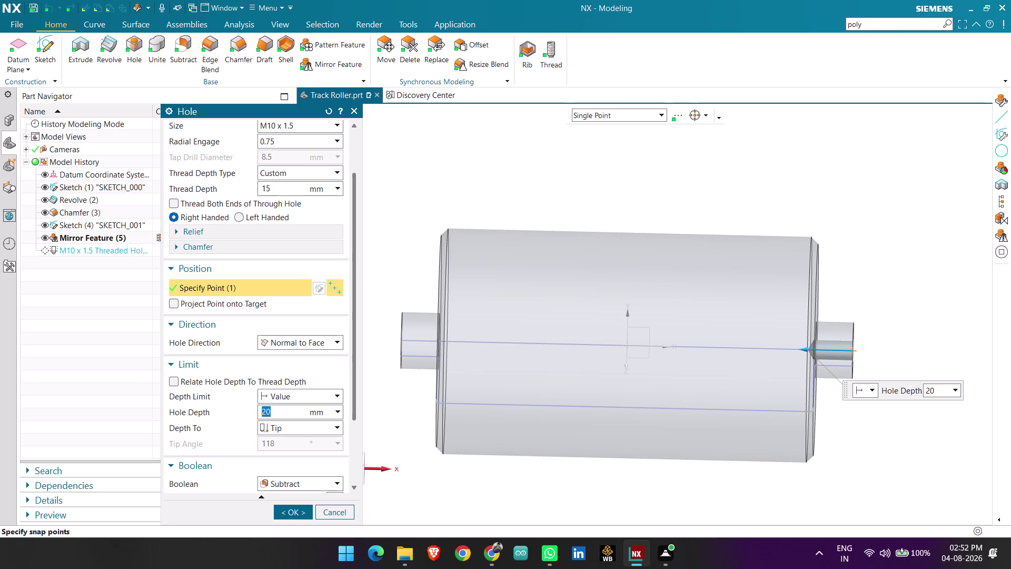
Make the M10 hole 59 mm deep with a 1.5×diameter thread depth, and create it.
key(BackSpace)
text(59)
key(Return)
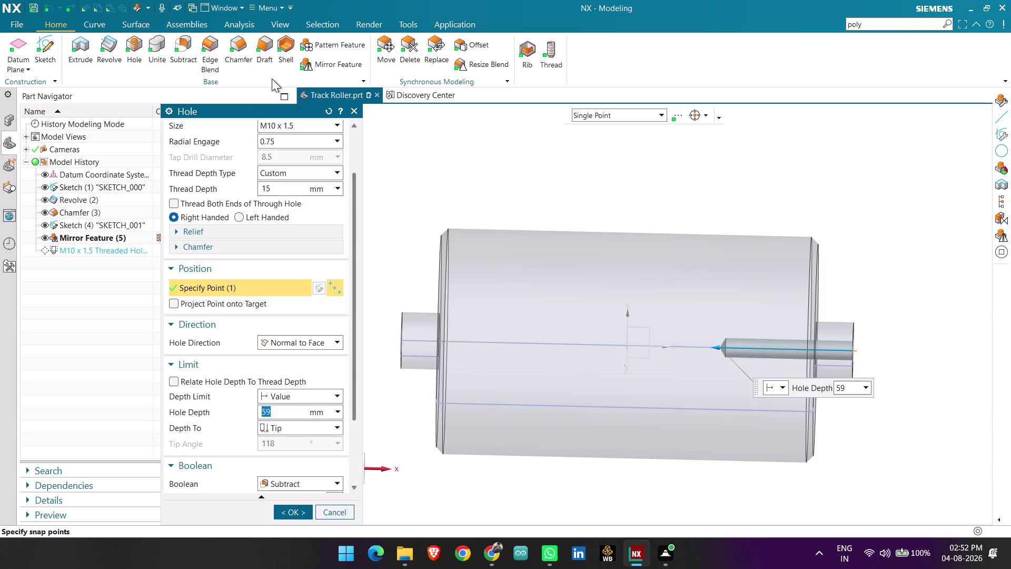
click(283, 188)
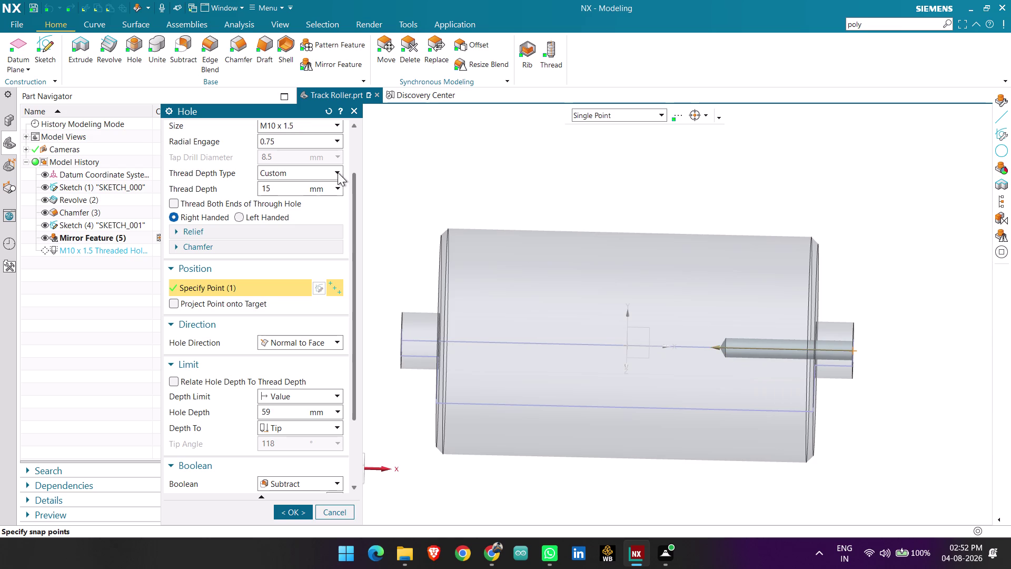
click(337, 172)
click(296, 196)
scroll(up, 3)
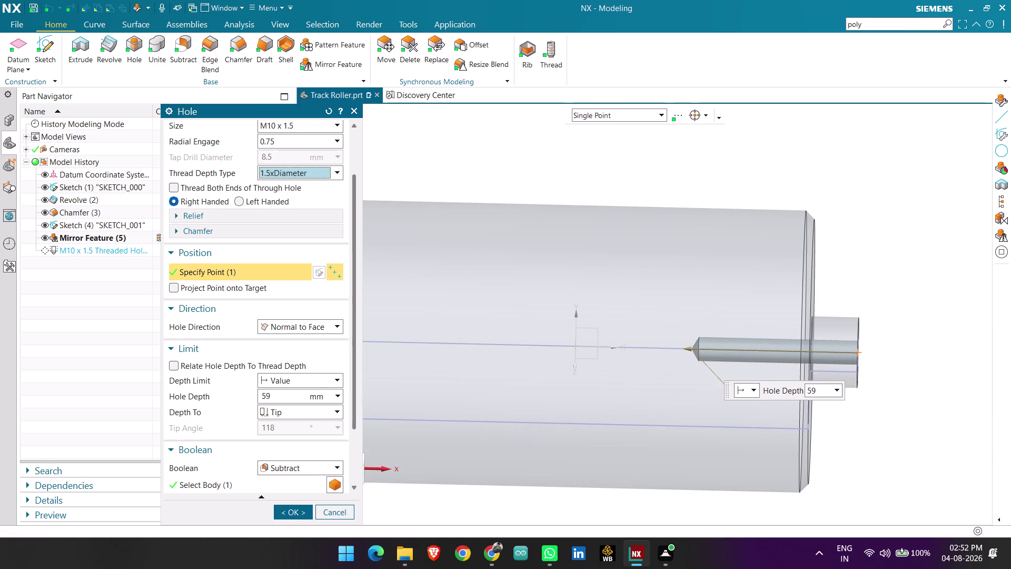
click(295, 513)
scroll(down, 3)
middle_drag(892, 376, 880, 388)
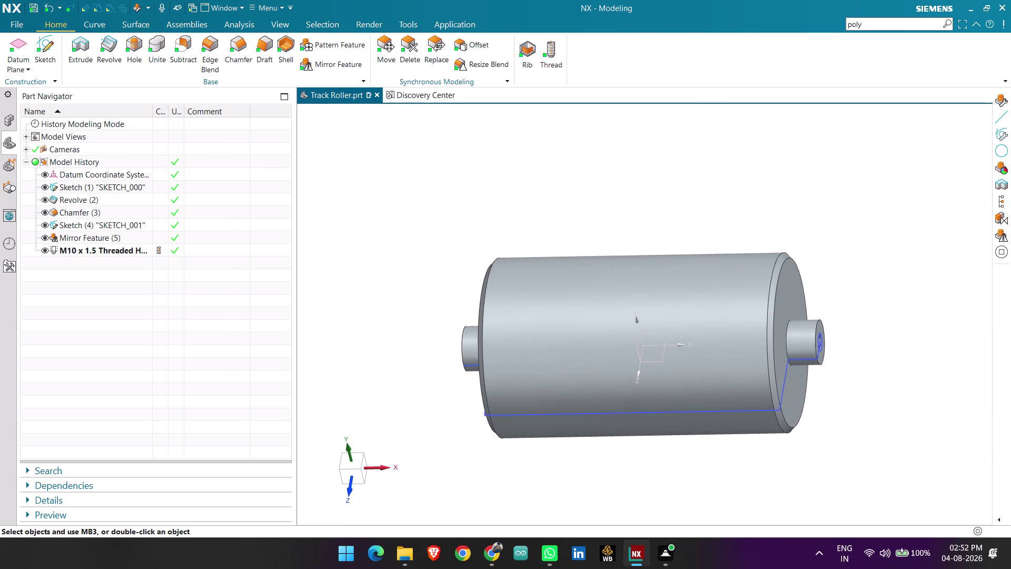
click(132, 60)
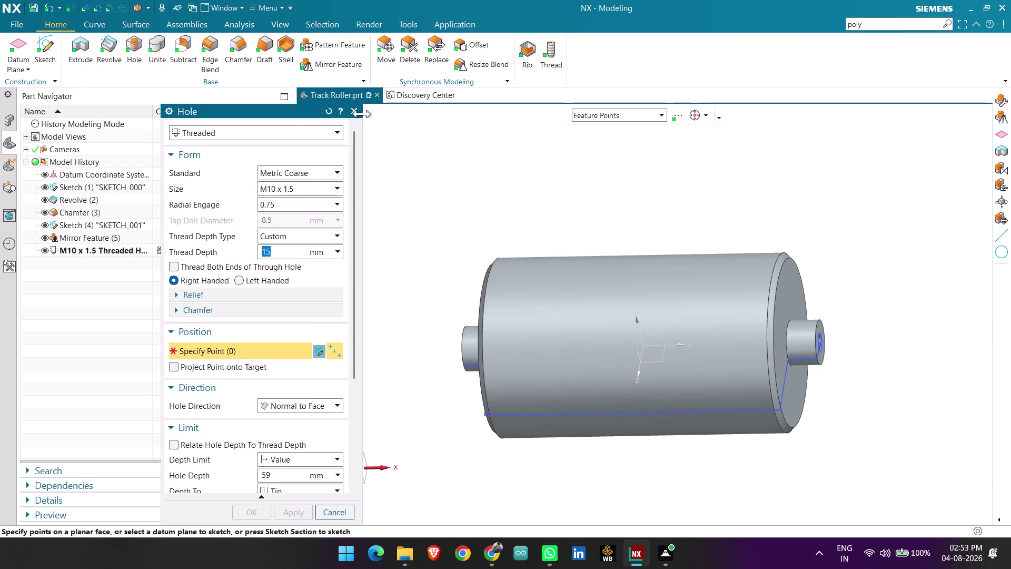
Cancel the new hole, move Mirror Feature below the threaded hole, and edit it with rollback.
click(358, 114)
drag(68, 236, 78, 261)
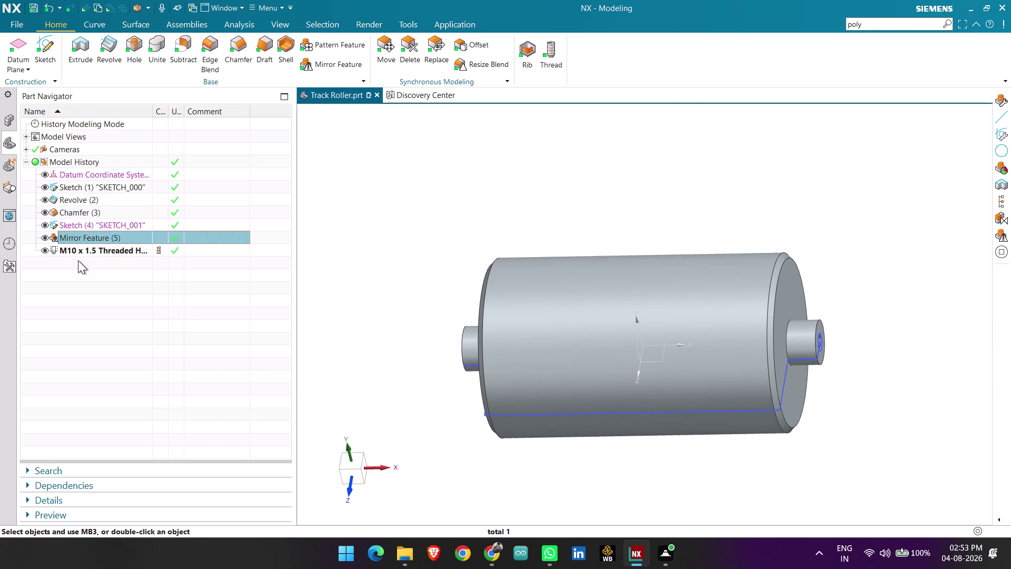
drag(73, 237, 63, 255)
scroll(up, 3)
click(86, 252)
right_click(86, 251)
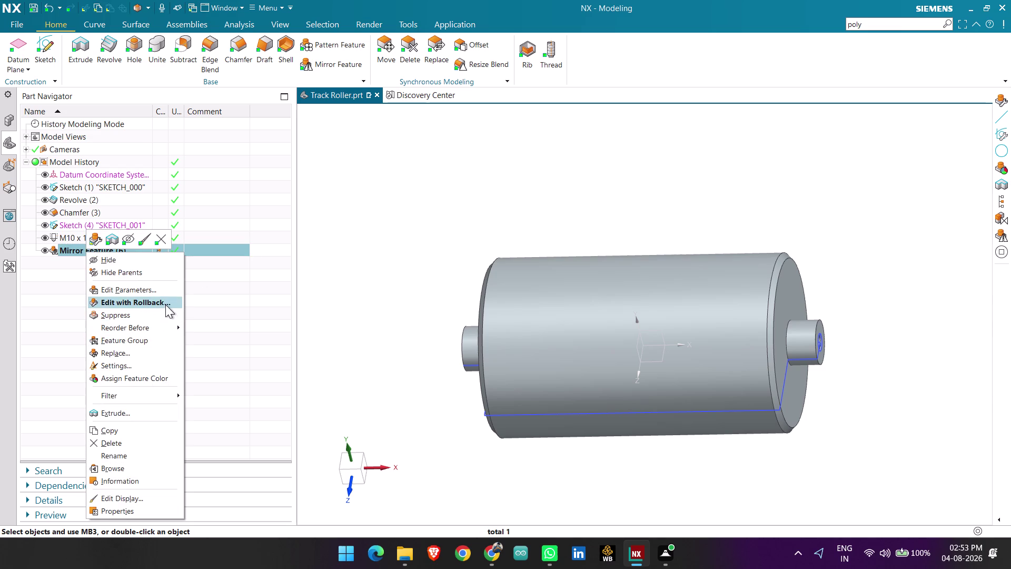
click(142, 302)
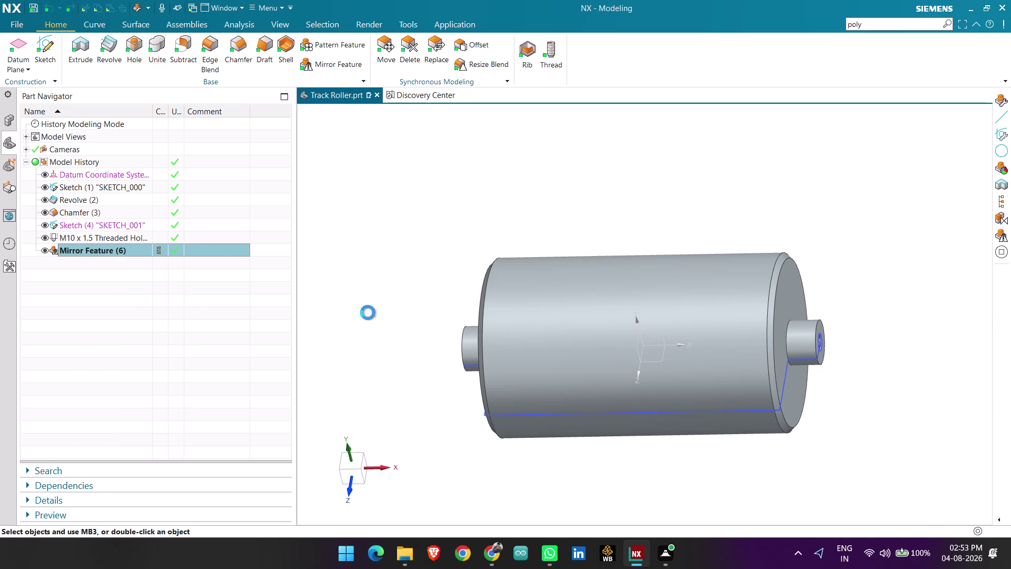
Add the M10 threaded hole to the Mirror Feature's selected features, keeping the existing plane.
middle_drag(837, 287, 832, 288)
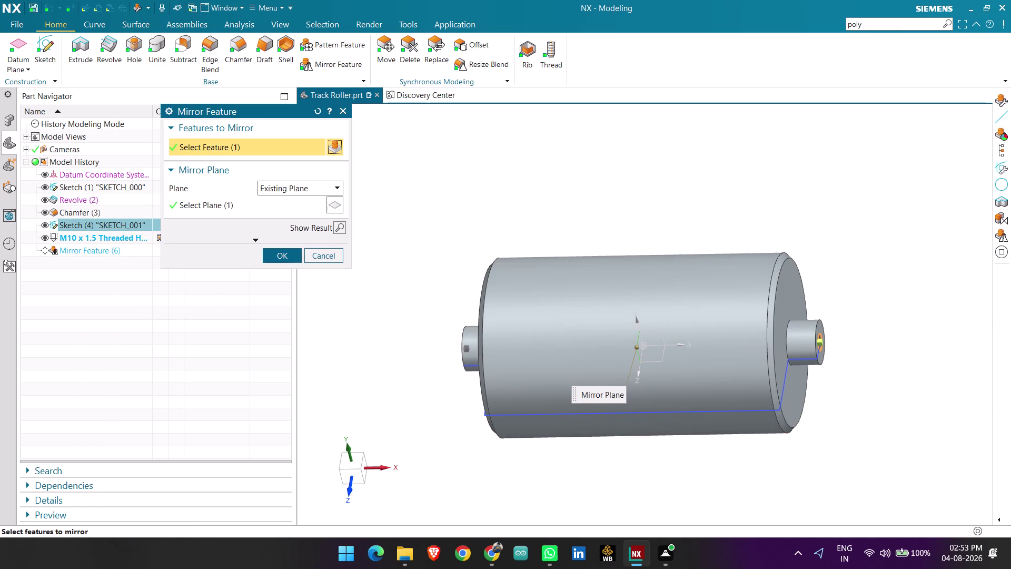
middle_drag(832, 288, 805, 302)
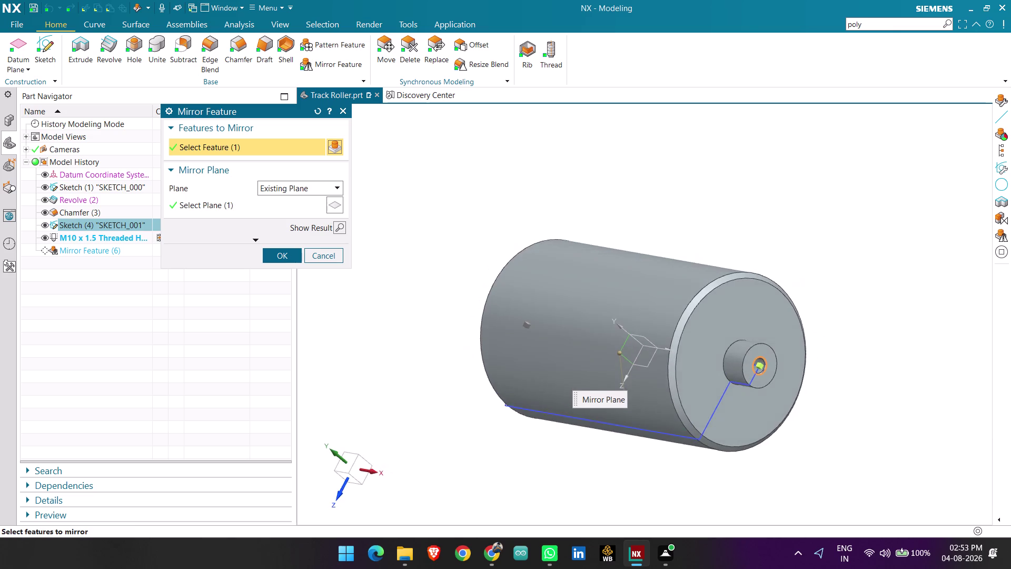
scroll(up, 3)
click(706, 341)
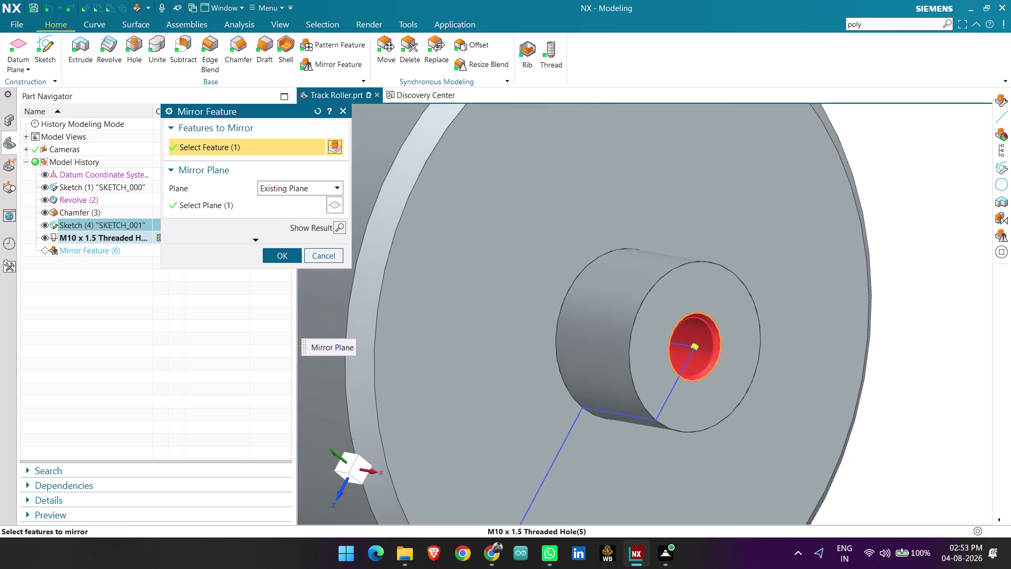
scroll(down, 3)
scroll(down, 3)
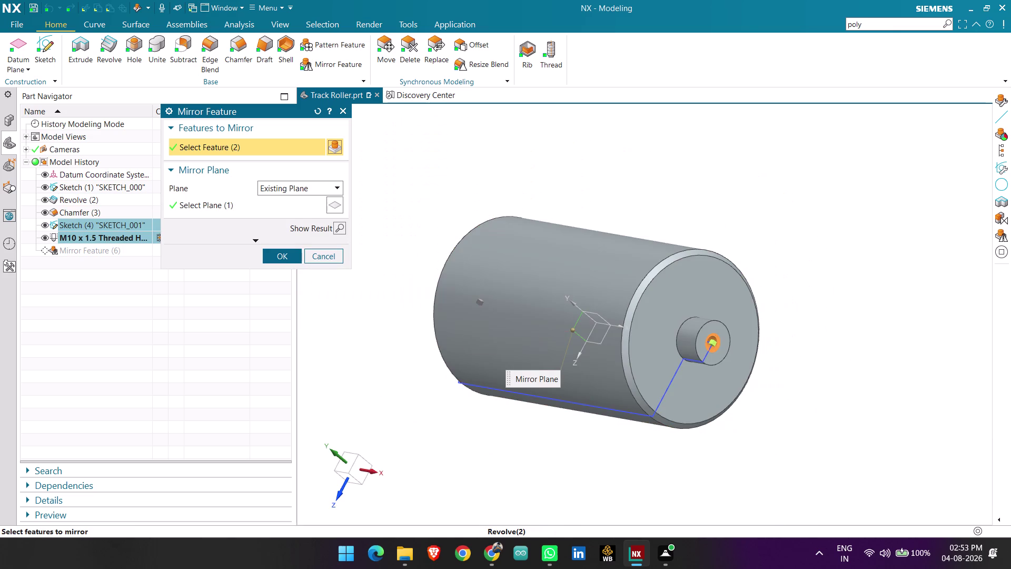
middle_drag(525, 414, 566, 408)
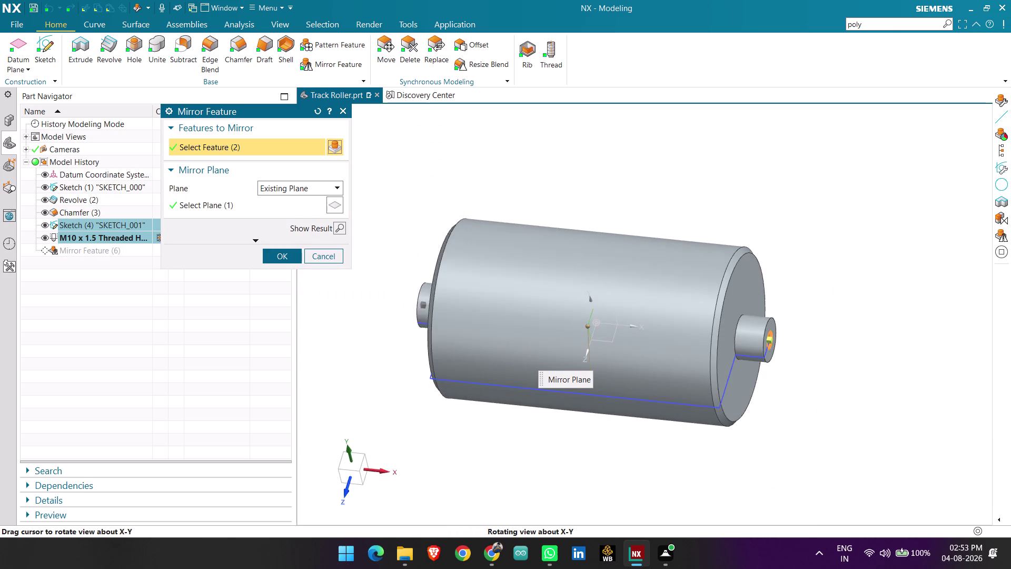
middle_drag(566, 408, 581, 406)
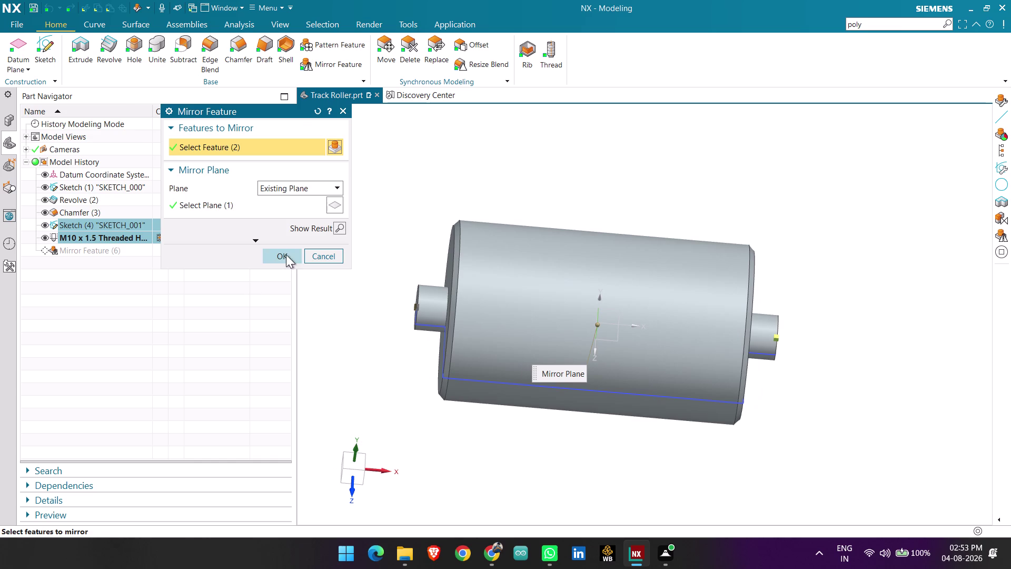
click(285, 255)
middle_drag(426, 367, 425, 365)
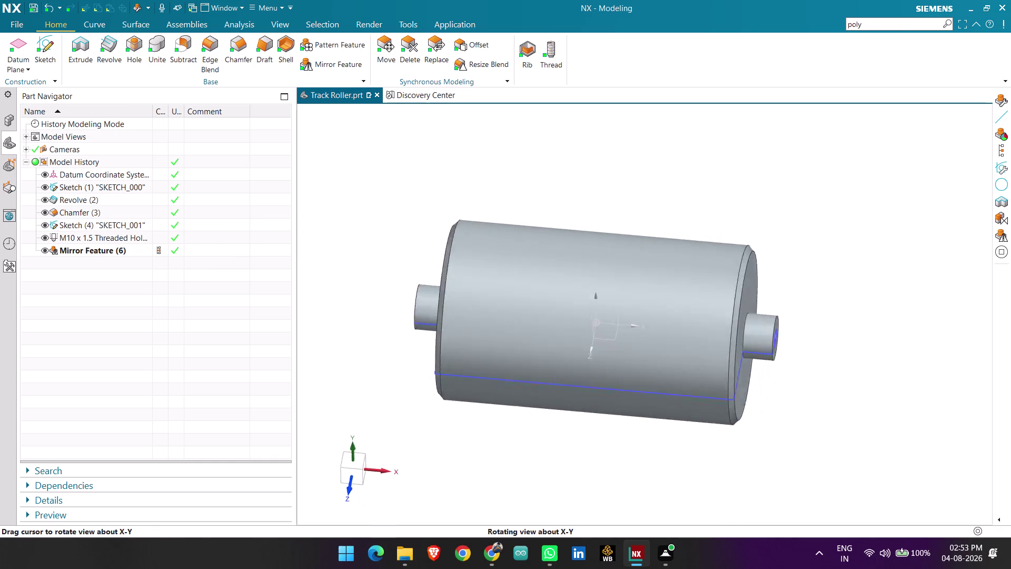
middle_drag(426, 365, 451, 361)
scroll(up, 3)
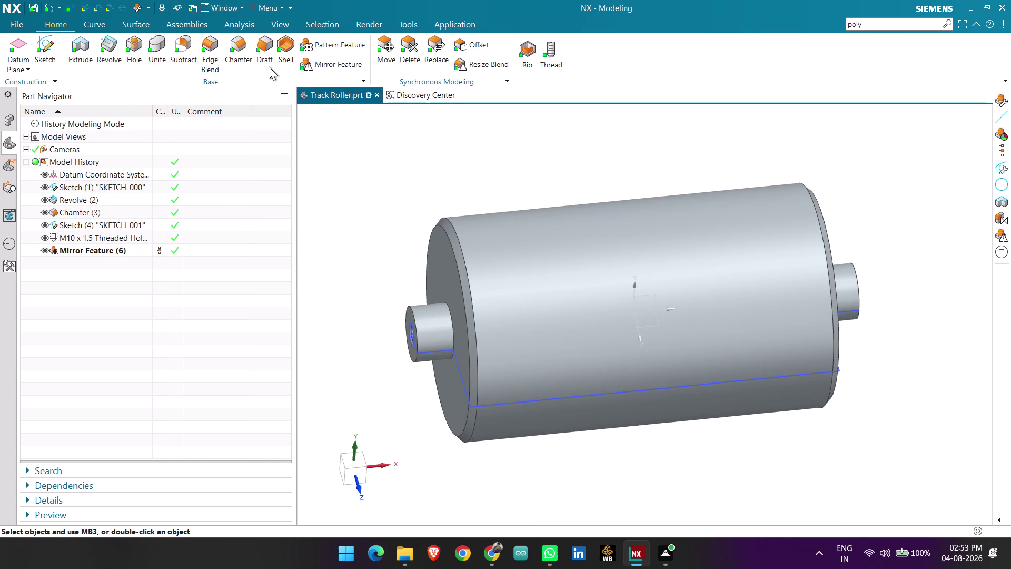
click(231, 53)
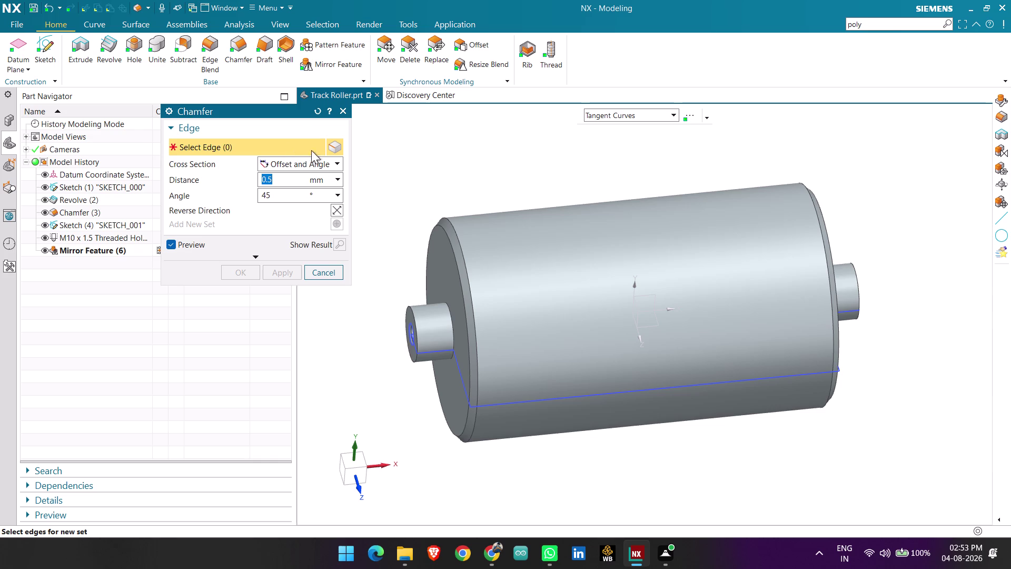
click(330, 148)
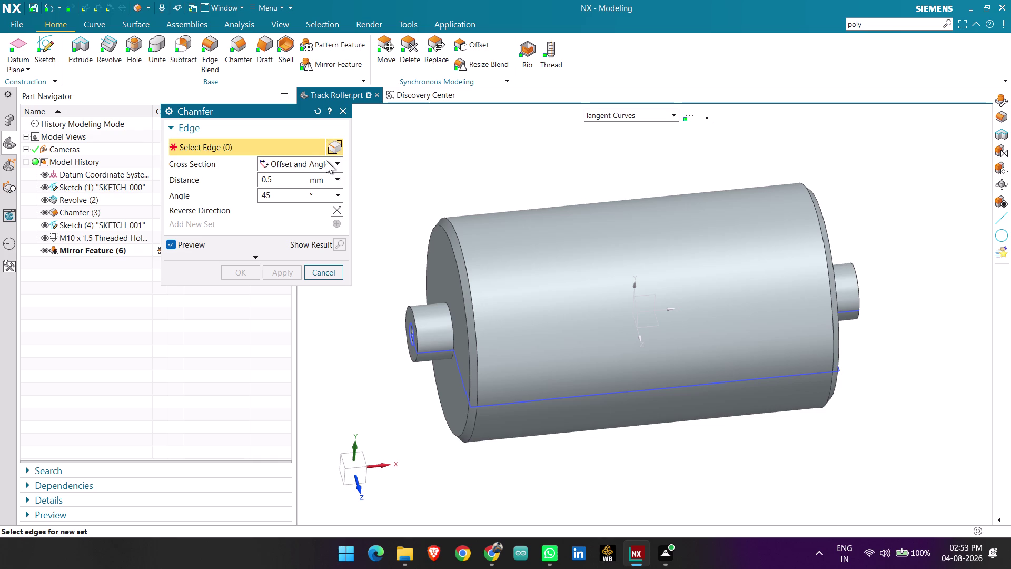
click(333, 167)
click(317, 182)
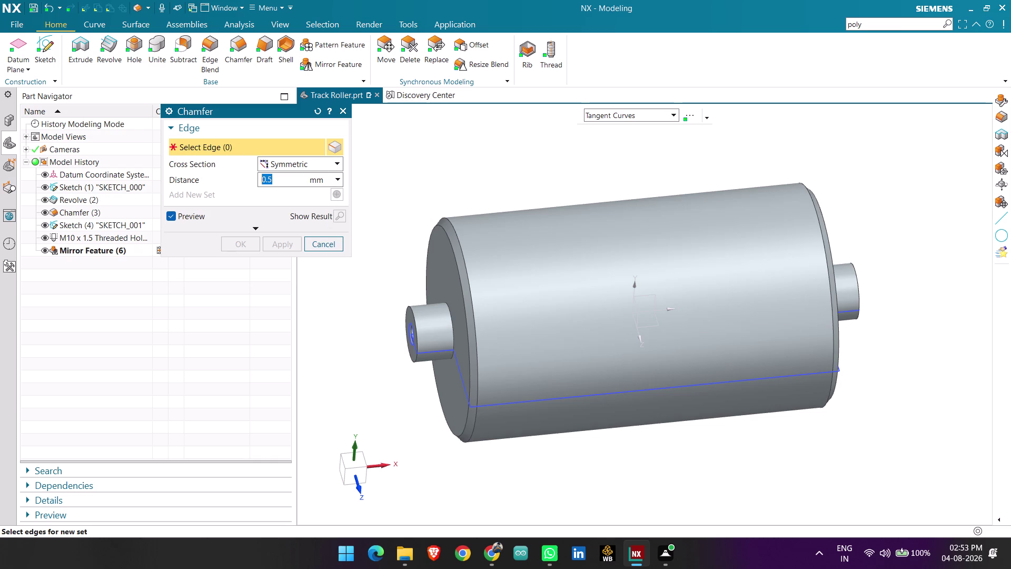
scroll(up, 3)
click(461, 270)
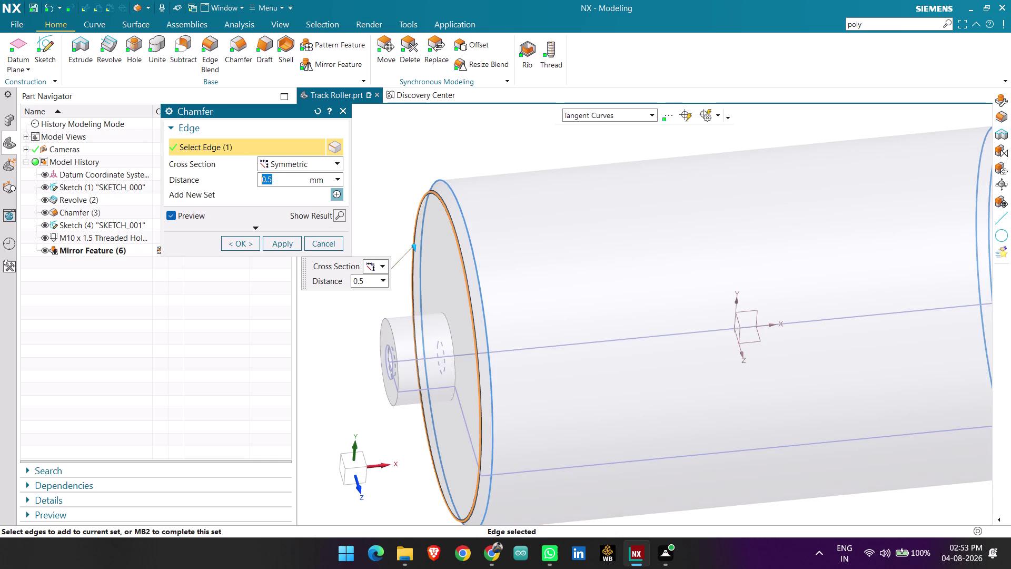
scroll(down, 3)
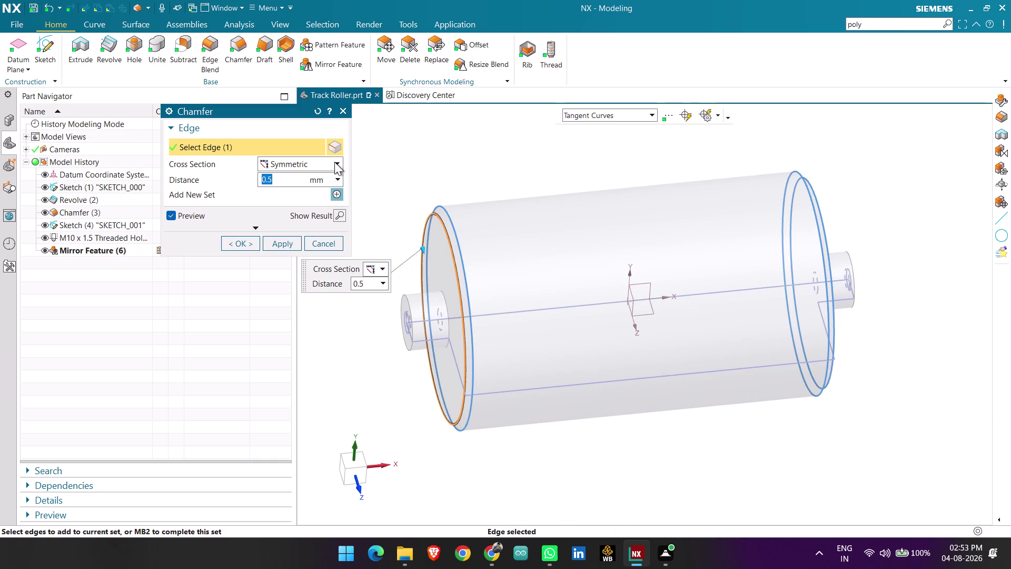
click(335, 163)
click(318, 201)
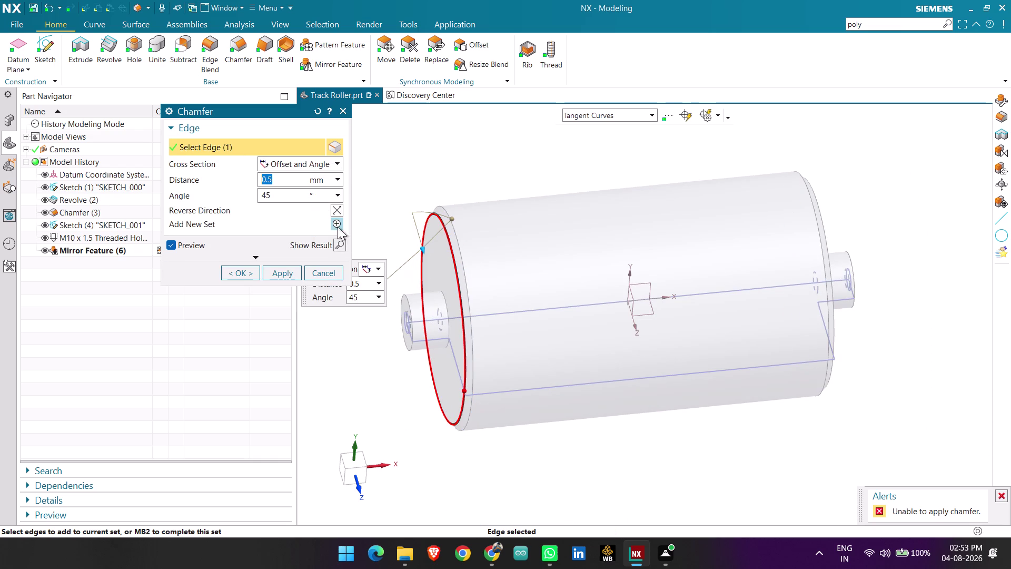
click(322, 269)
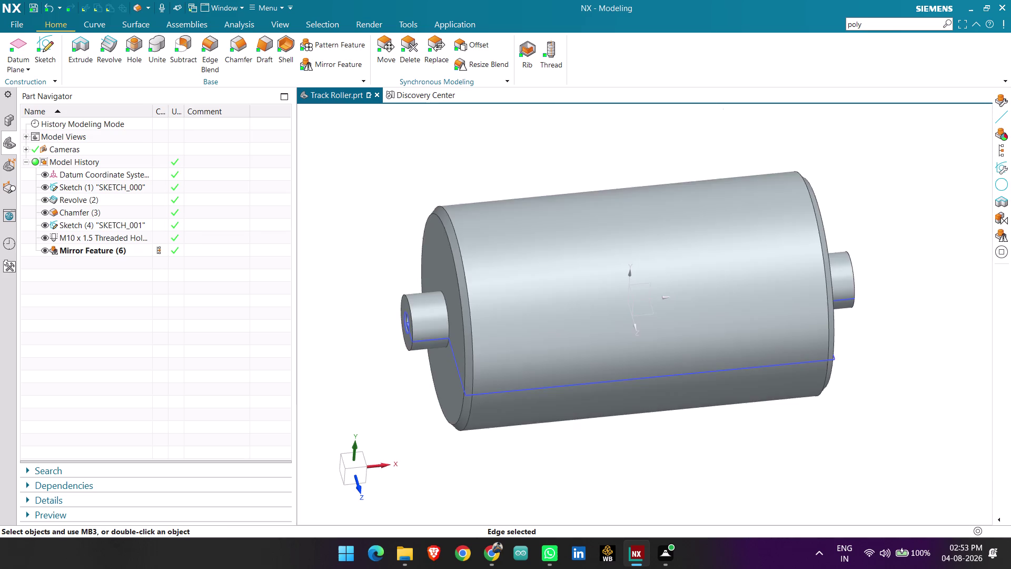
scroll(up, 3)
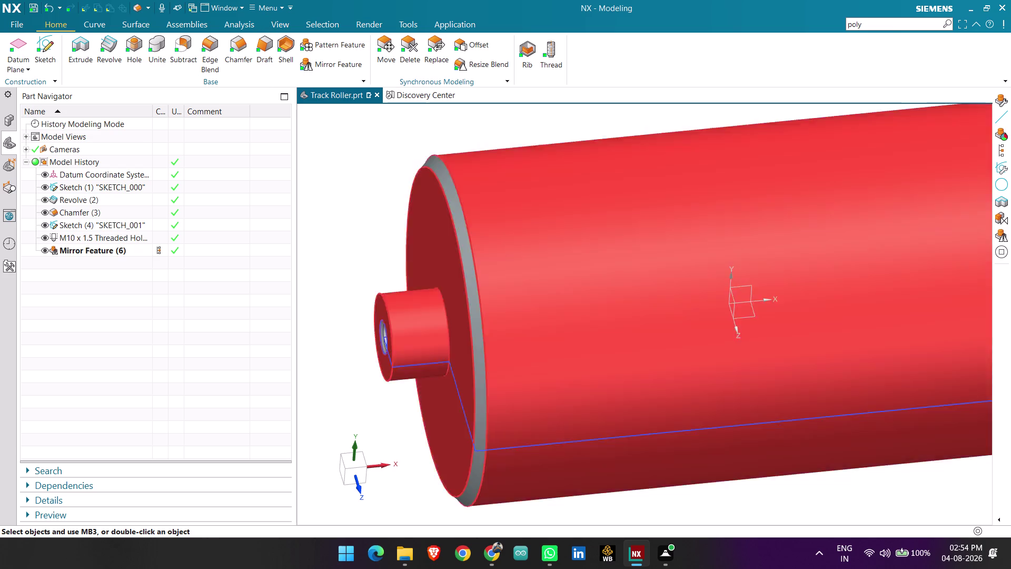
scroll(down, 3)
scroll(up, 3)
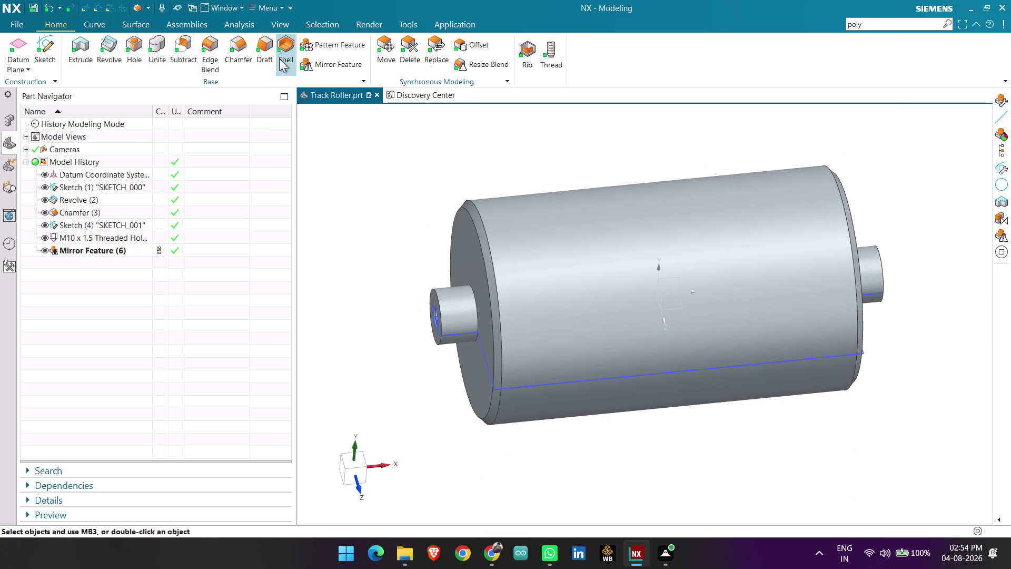
Start a draft, taking its direction and stationary reference face from the model.
click(262, 50)
scroll(up, 3)
click(469, 269)
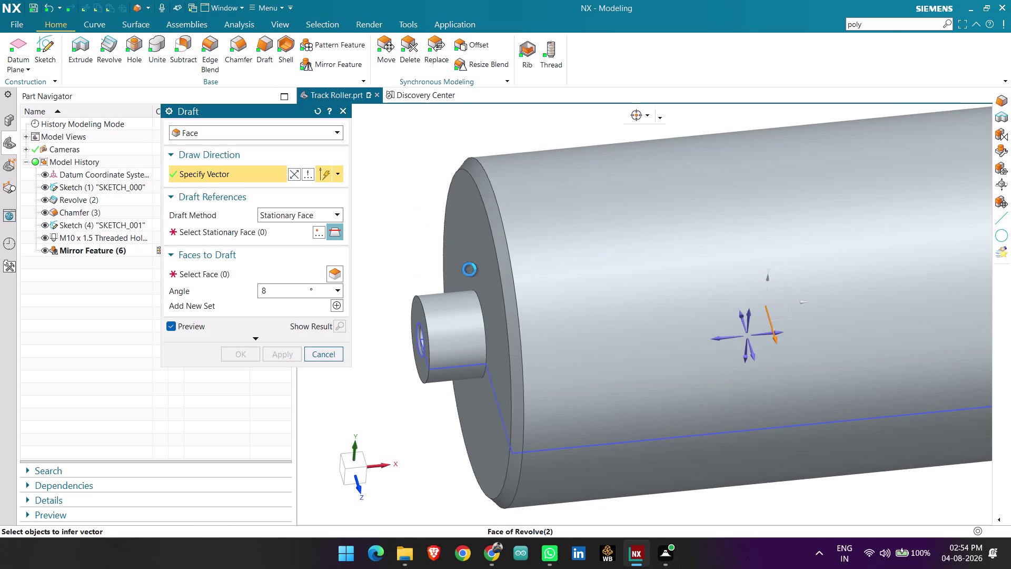
scroll(down, 3)
scroll(down, 3)
scroll(down, 3)
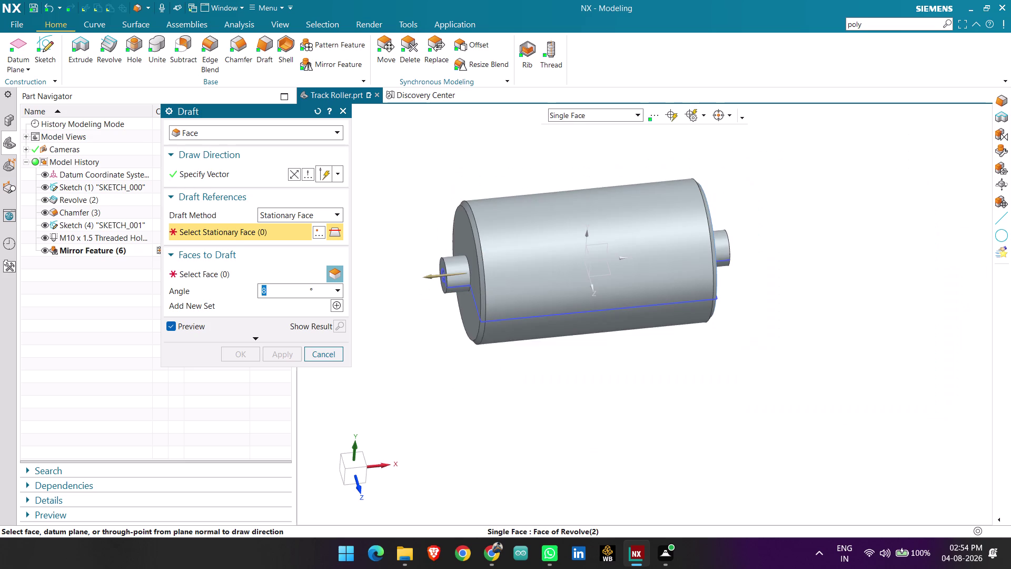
scroll(up, 3)
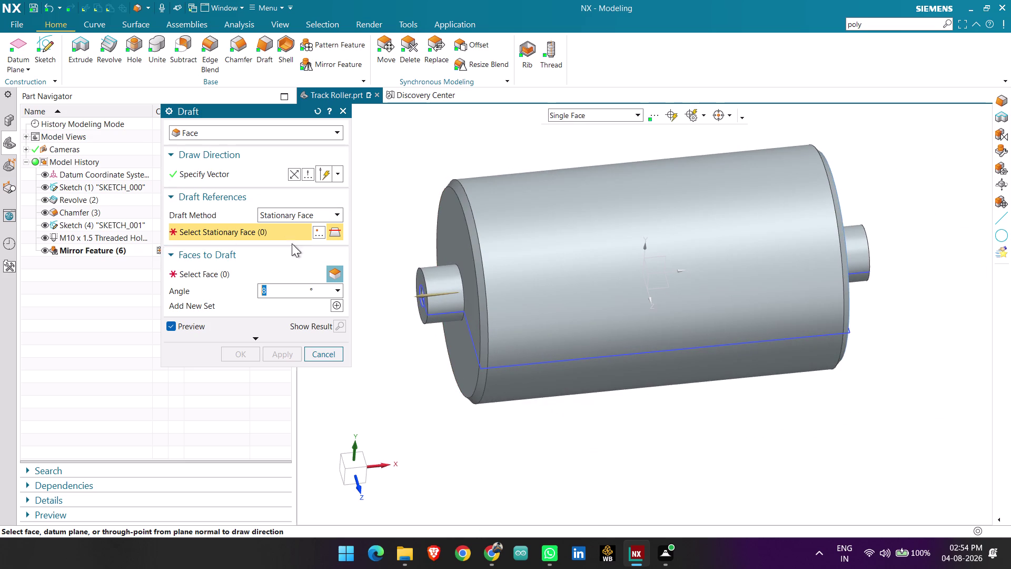
click(447, 284)
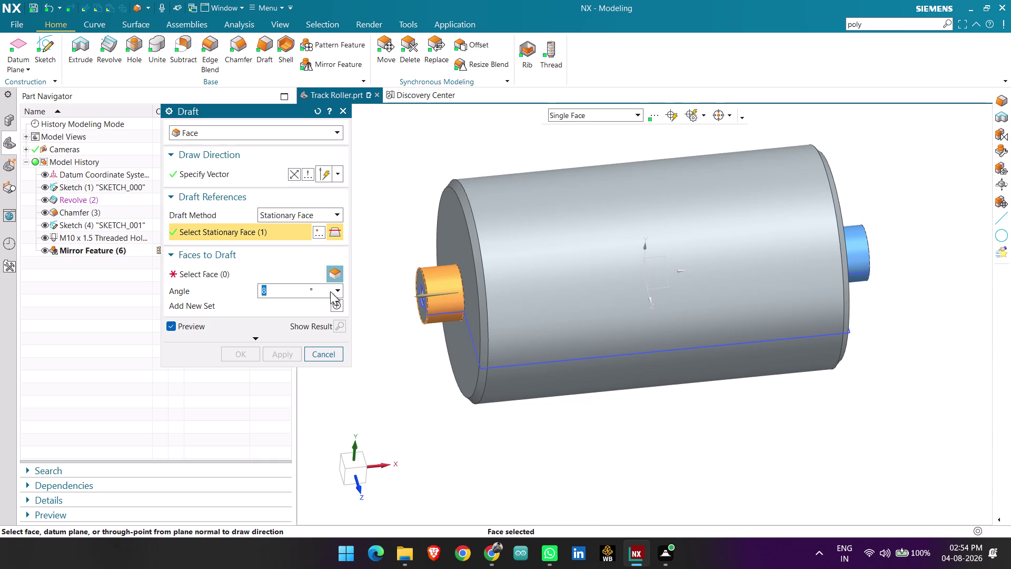
Draft the shaft face at 0.5°, apply it, then undo the draft with Ctrl+Z.
key(BackSpace)
scroll(up, 3)
click(246, 269)
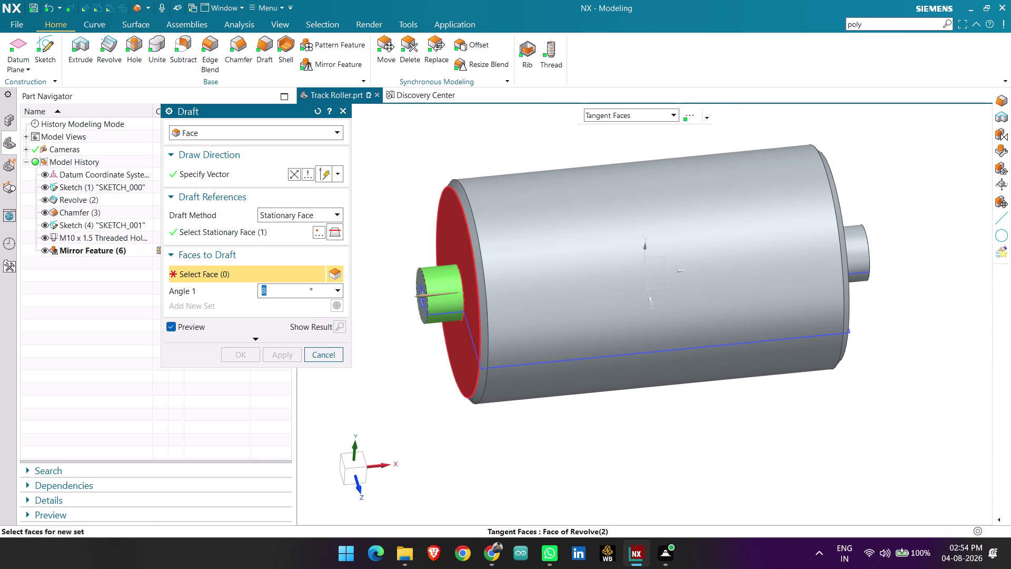
click(453, 256)
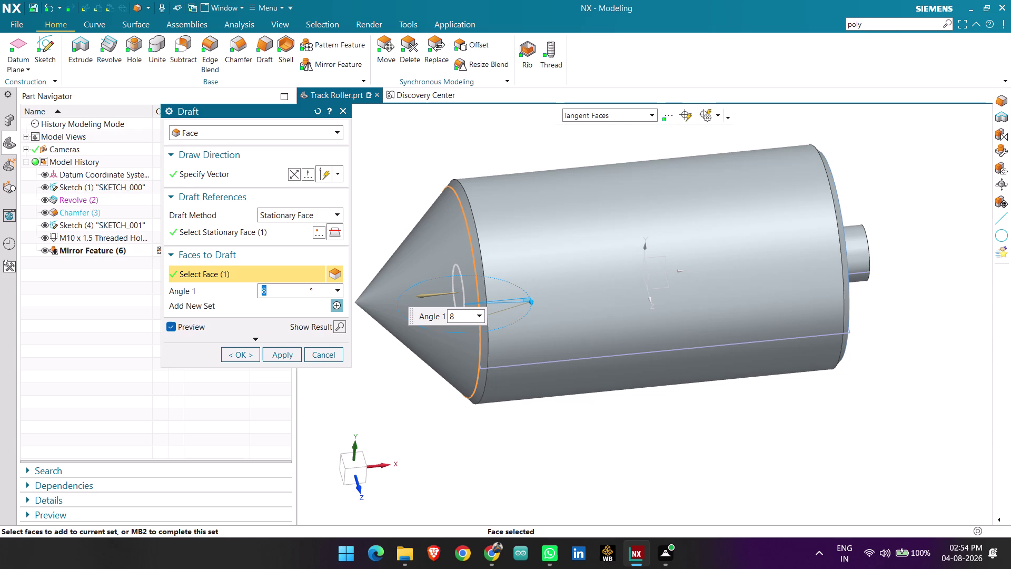
key(BackSpace)
key(0)
text(.5)
key(Return)
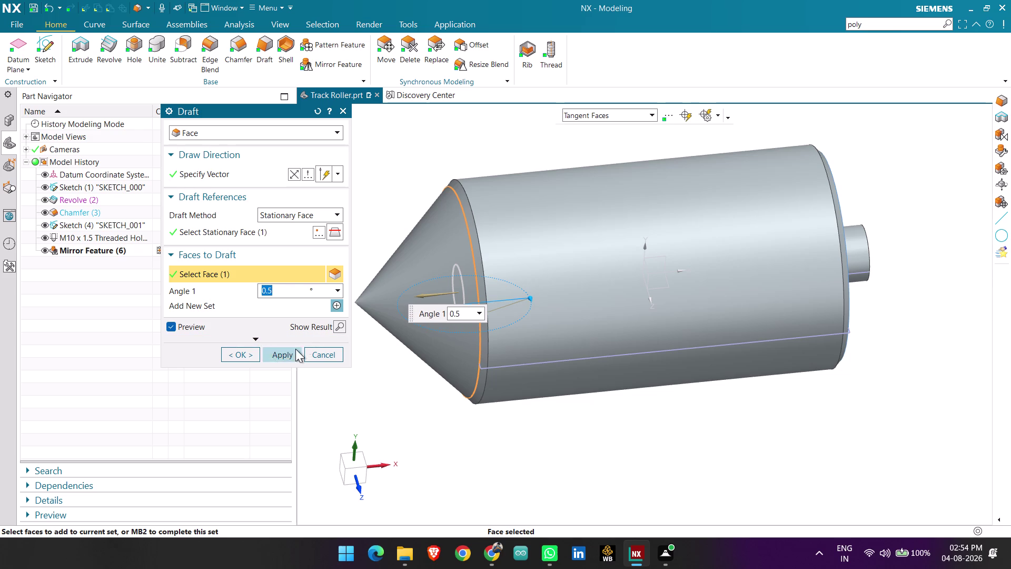
click(279, 353)
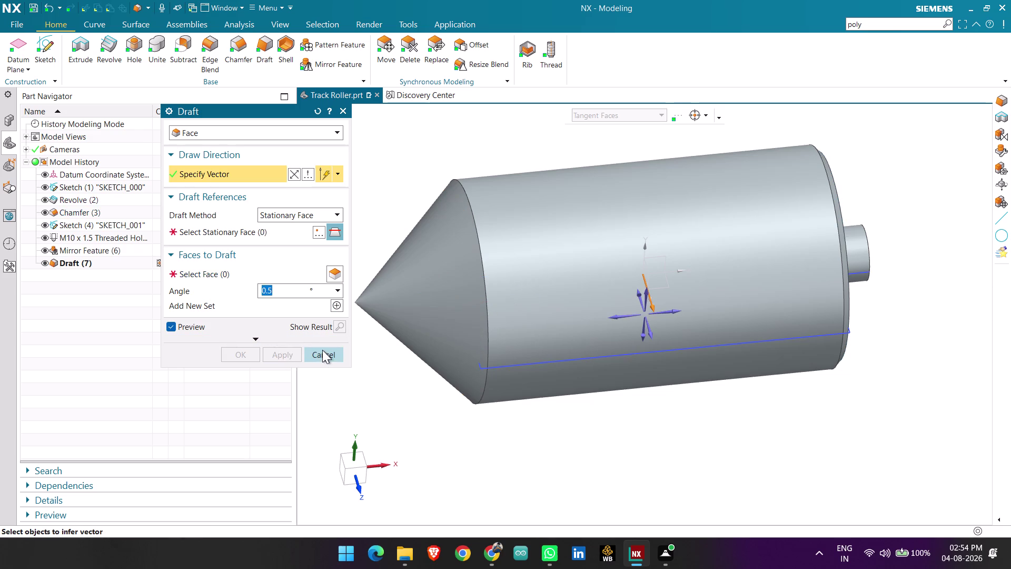
key(ctrl+z)
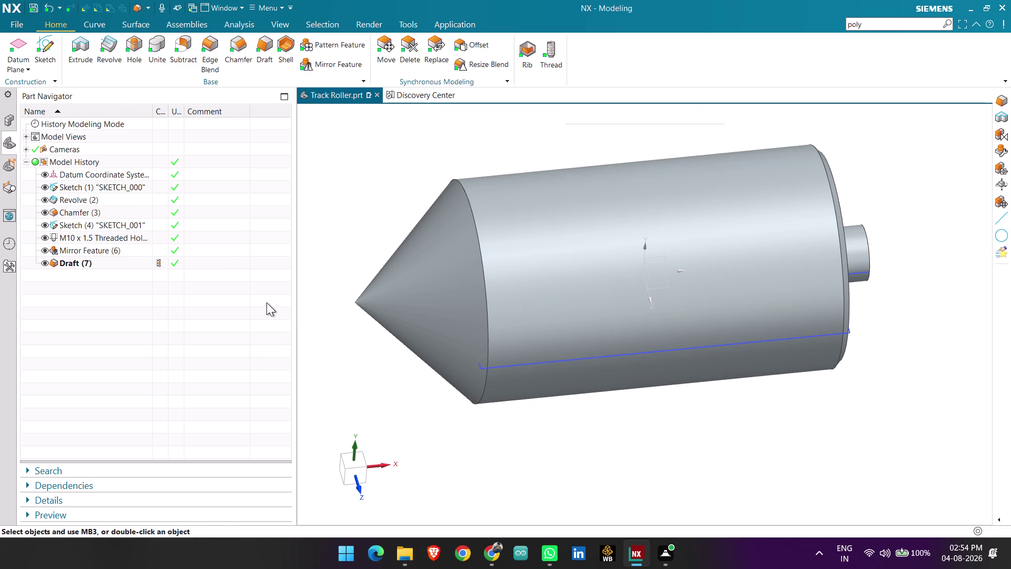
key(ctrl+z)
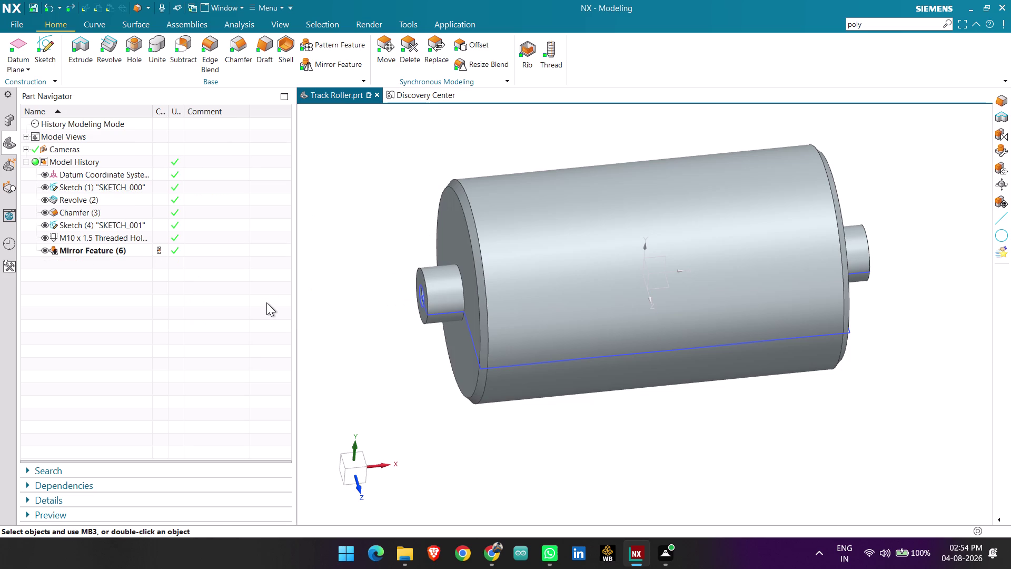
click(267, 51)
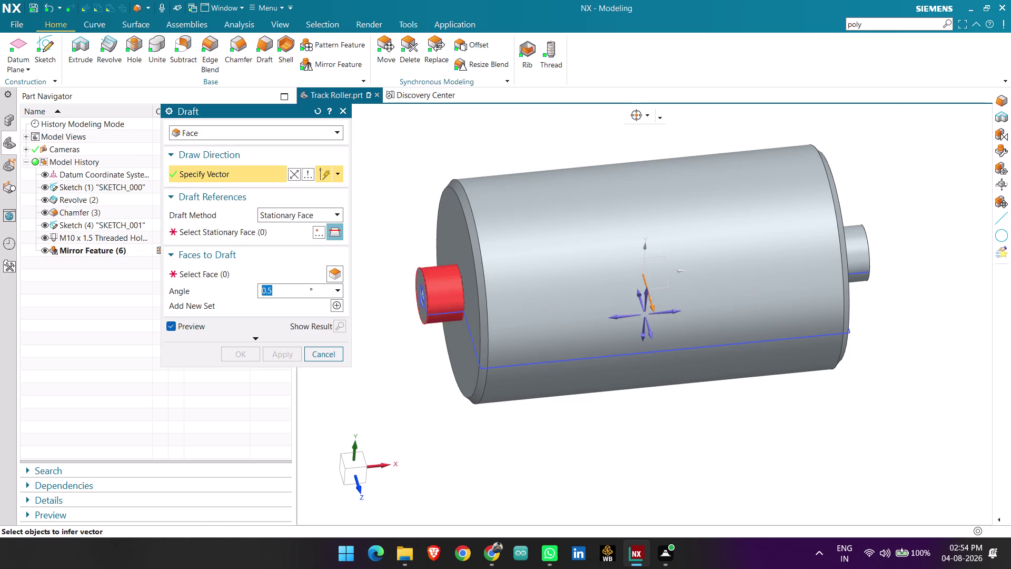
scroll(up, 3)
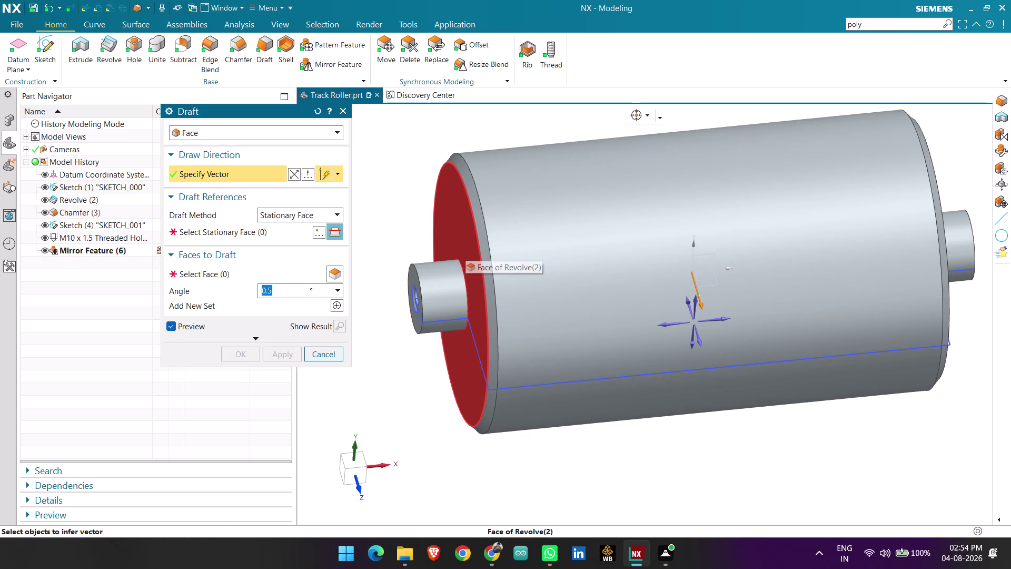
click(277, 232)
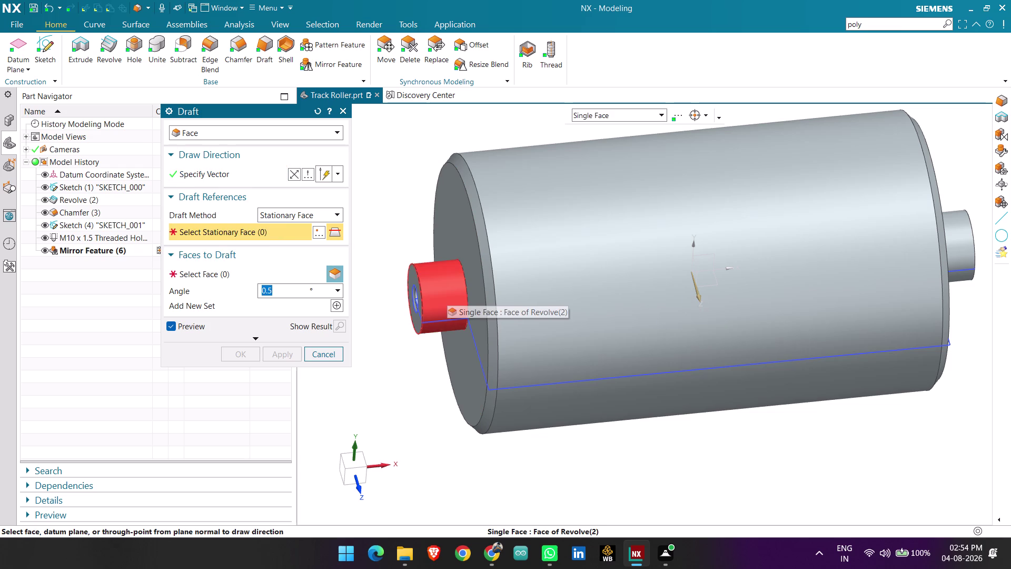
scroll(up, 3)
scroll(up, 3)
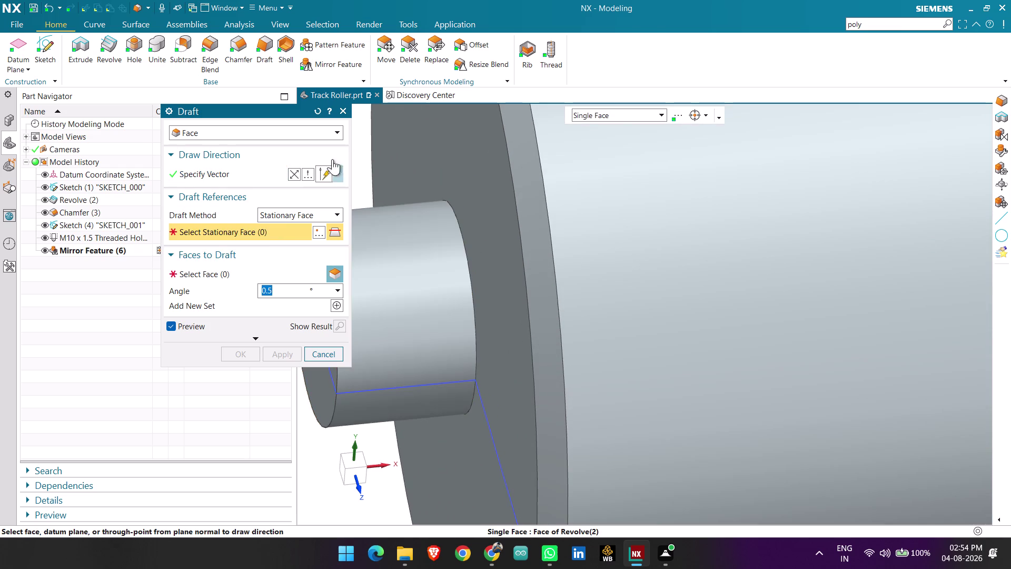
click(472, 287)
scroll(down, 3)
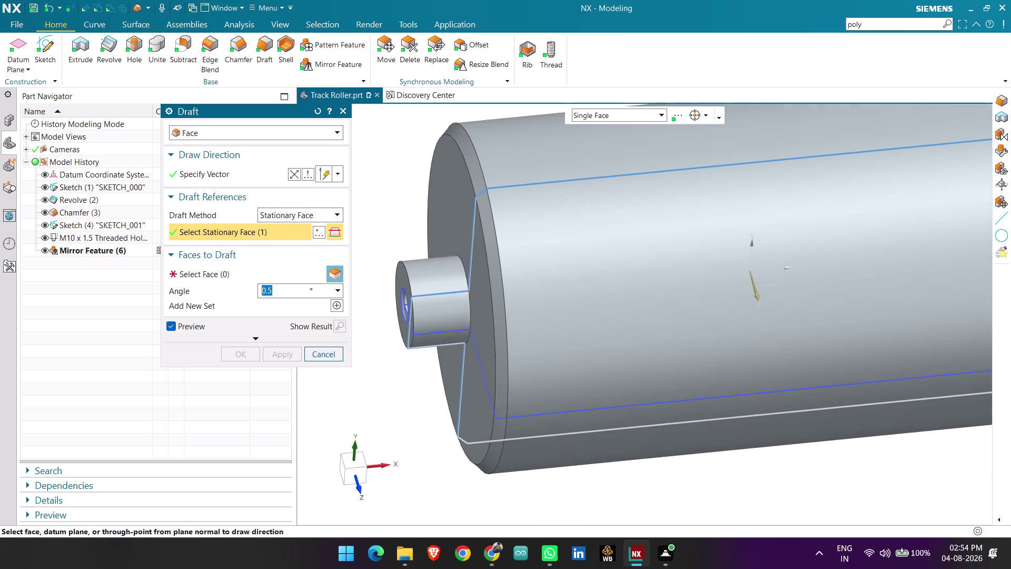
scroll(down, 3)
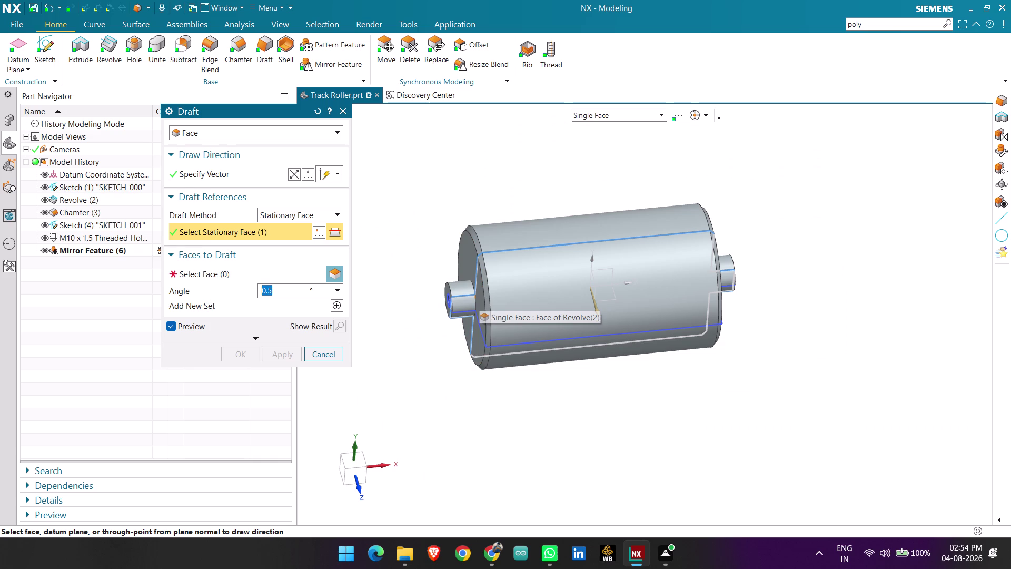
click(371, 257)
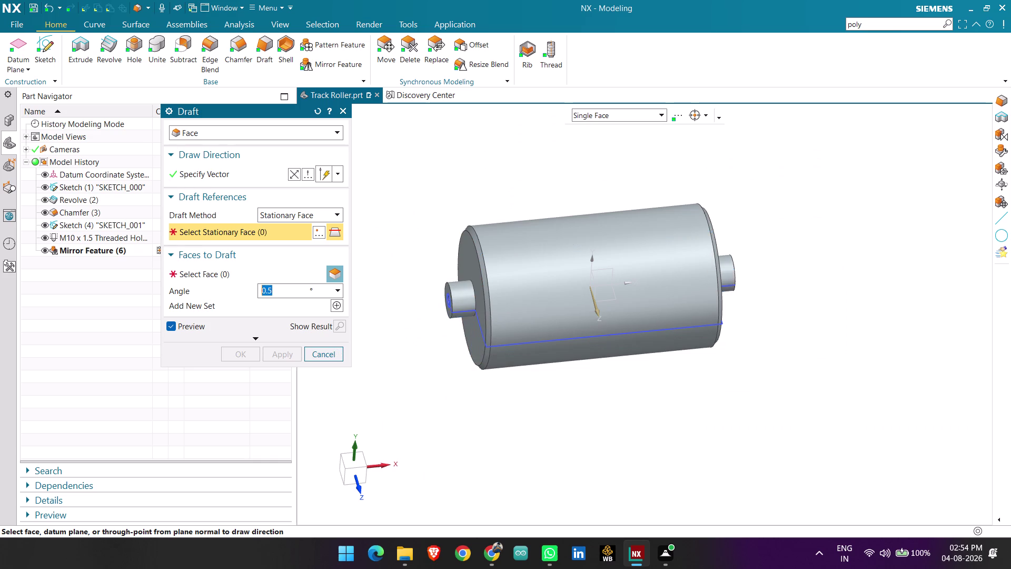
scroll(up, 3)
click(464, 293)
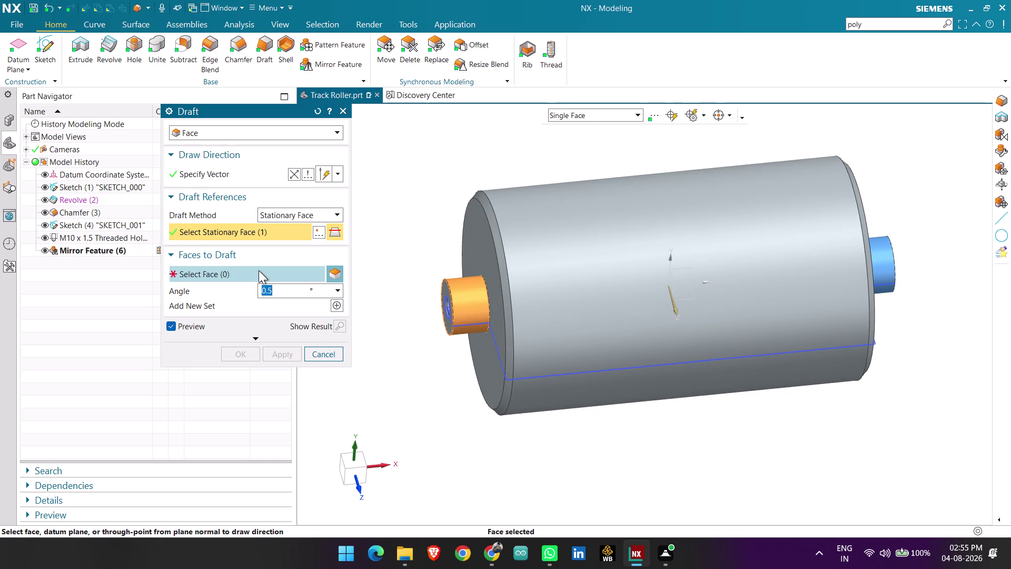
click(228, 275)
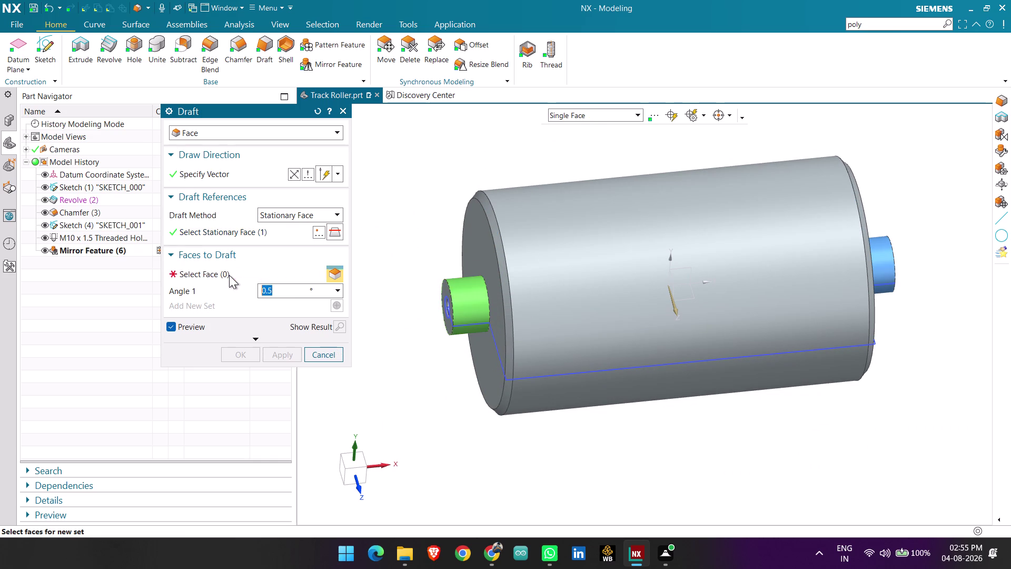
click(486, 272)
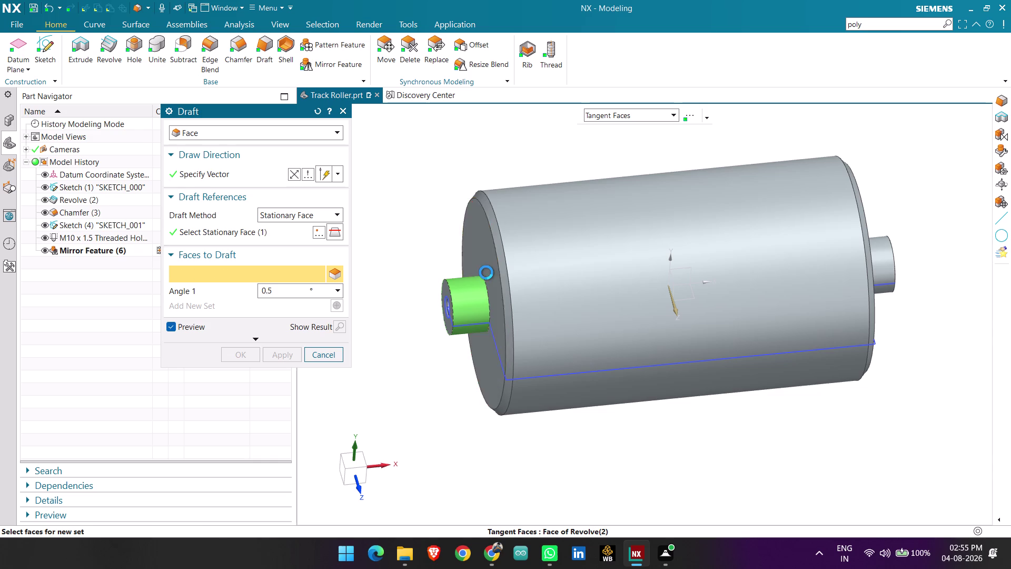
middle_drag(517, 443, 491, 452)
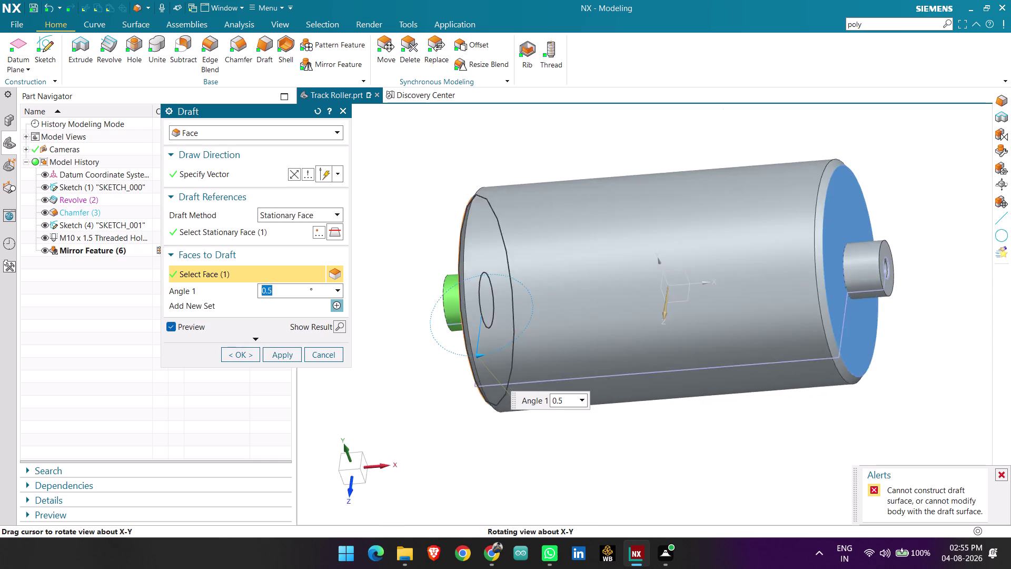
middle_drag(491, 452, 544, 408)
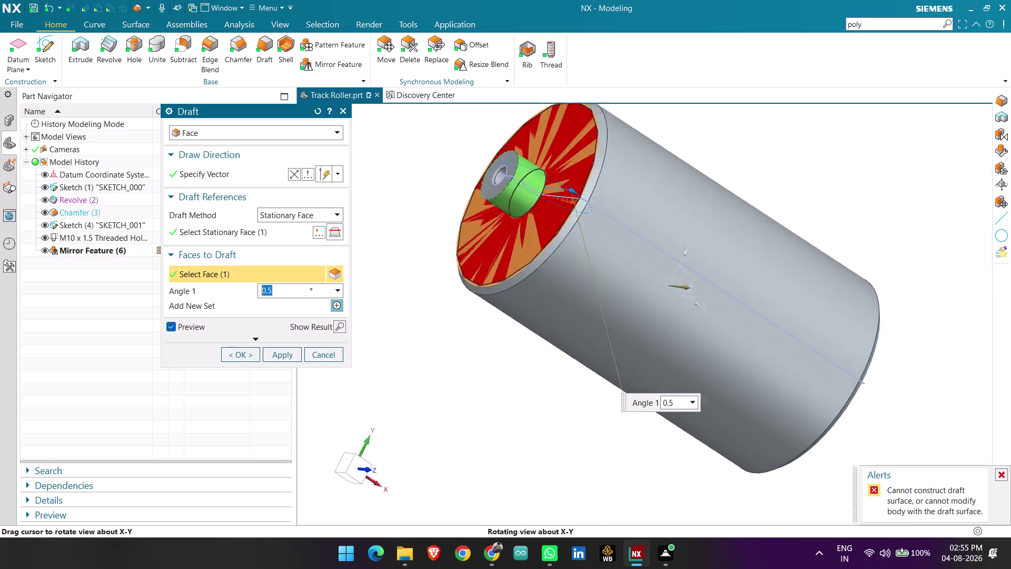
middle_drag(543, 408, 531, 413)
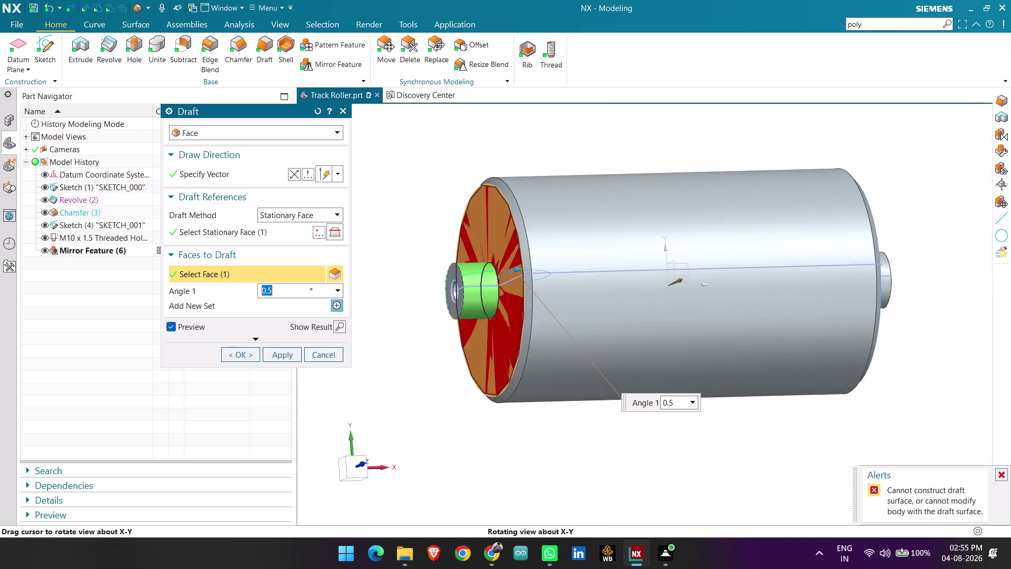
middle_drag(531, 414, 514, 412)
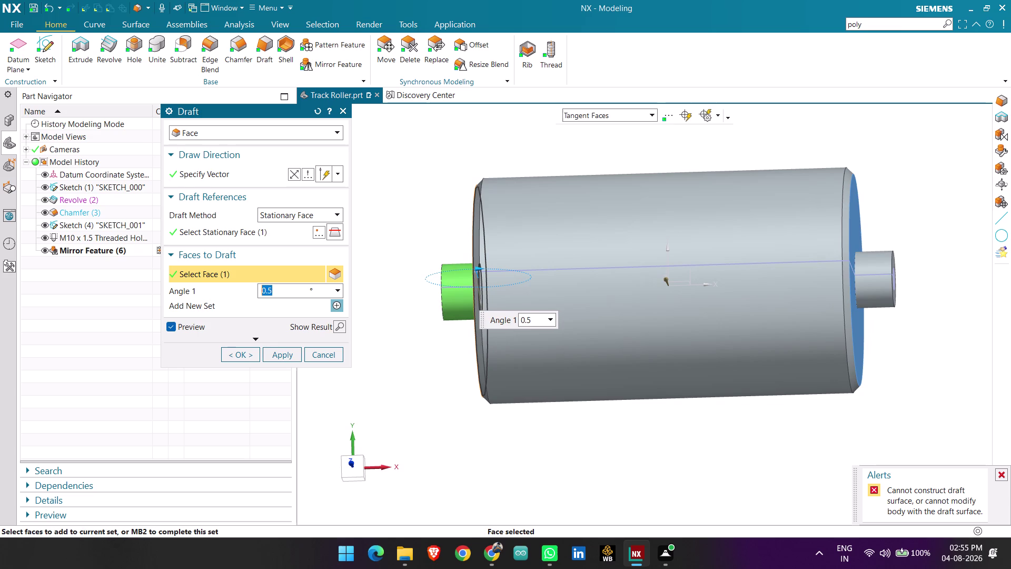
click(282, 127)
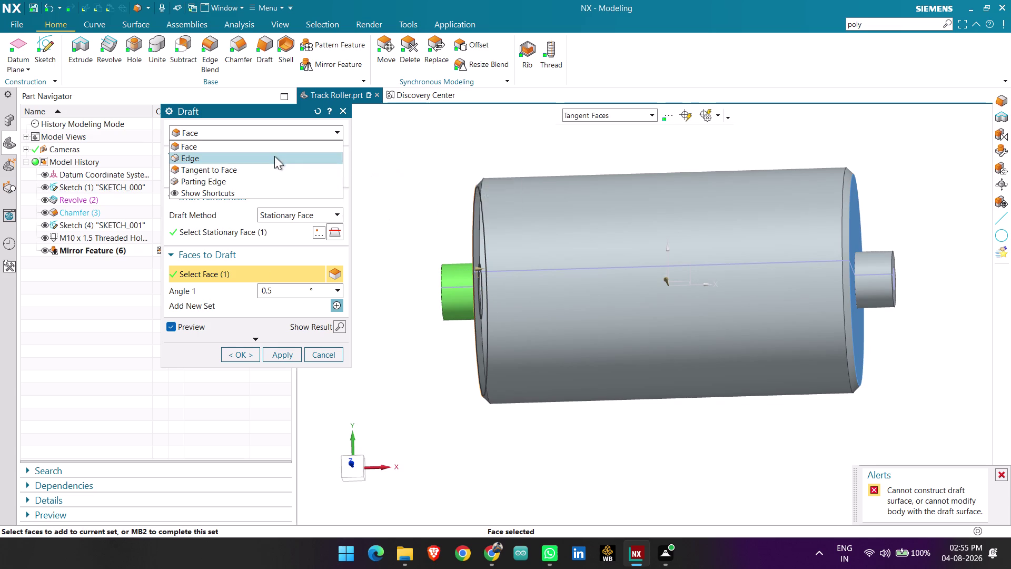
click(276, 167)
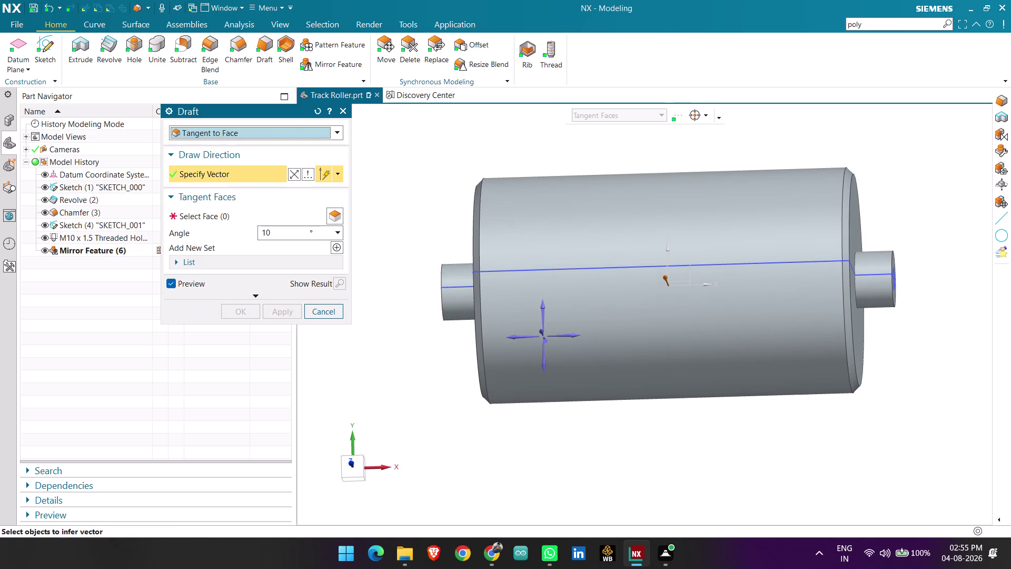
middle_drag(424, 258, 461, 263)
middle_drag(455, 260, 441, 261)
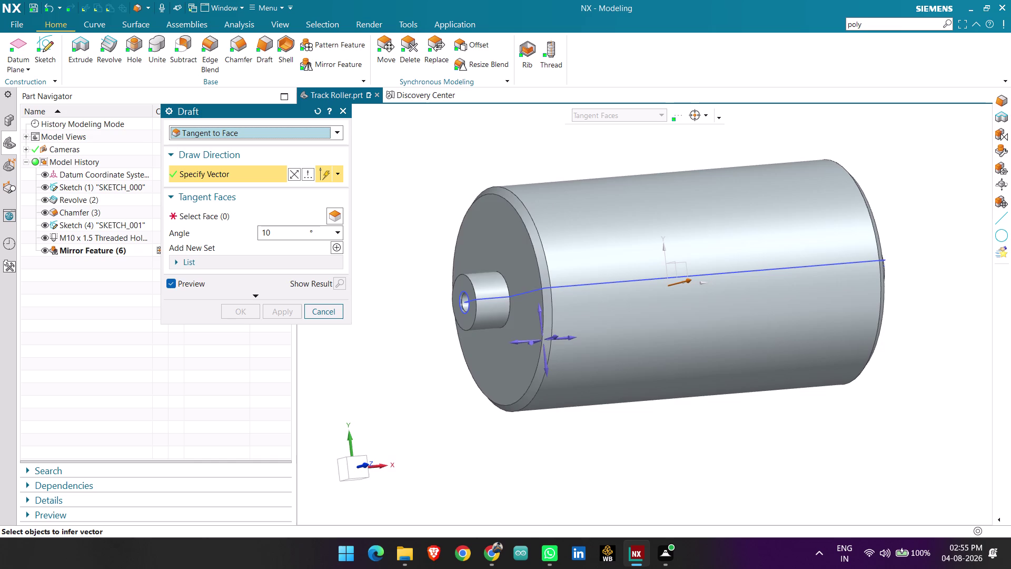
click(517, 258)
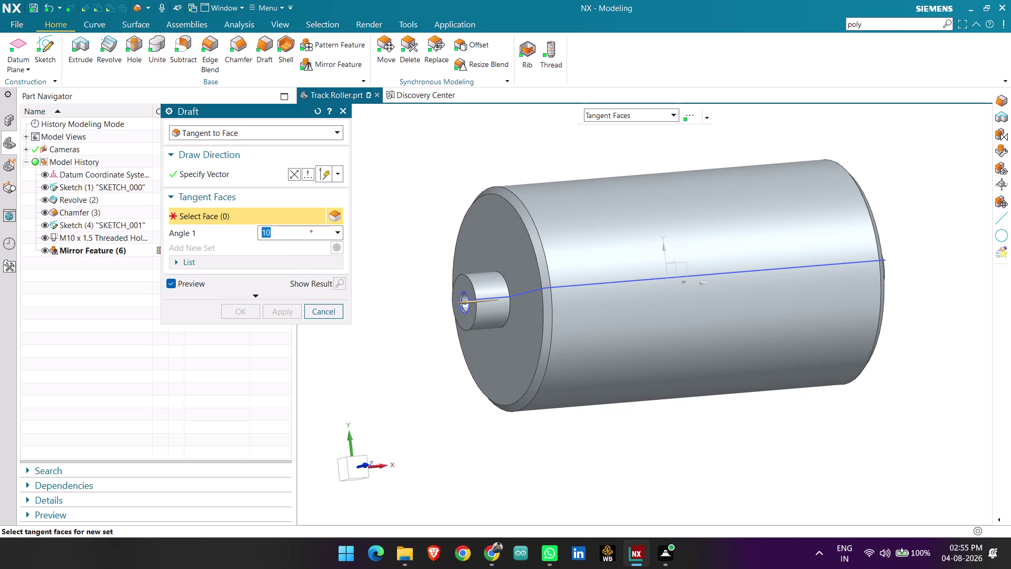
click(519, 271)
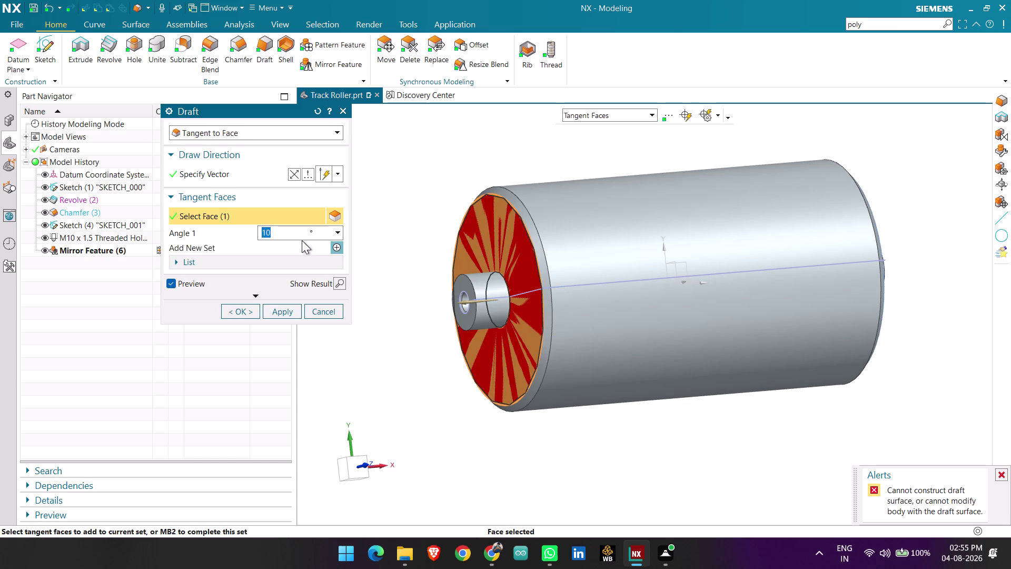
drag(287, 232, 243, 232)
key(BackSpace)
text(0.5)
key(Return)
scroll(up, 3)
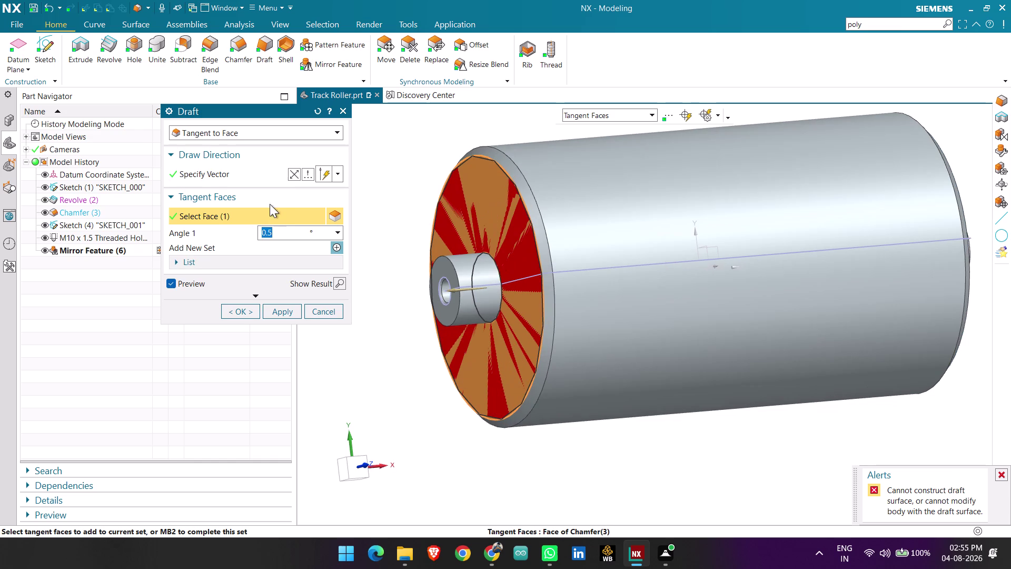
click(290, 174)
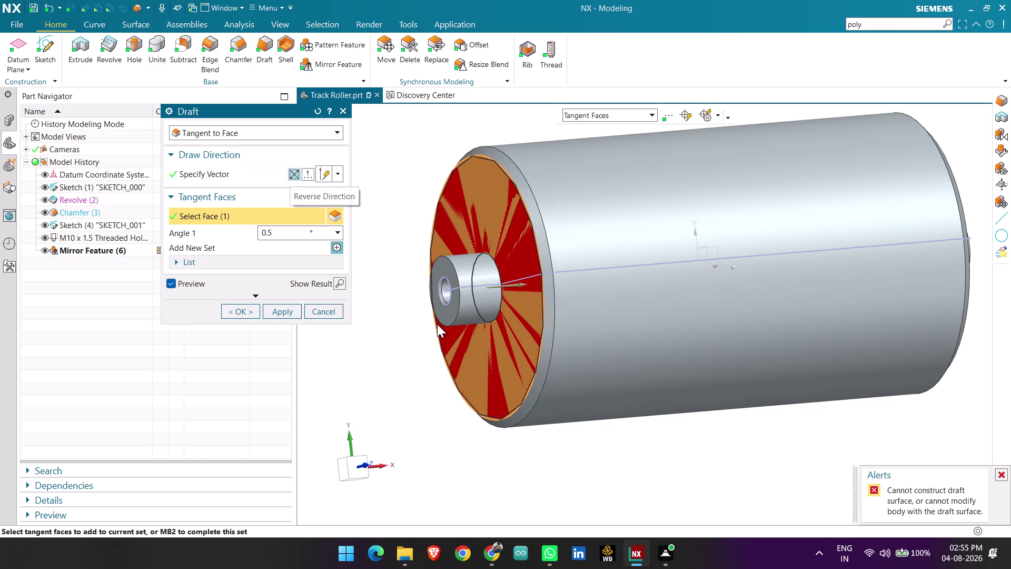
click(323, 310)
scroll(down, 3)
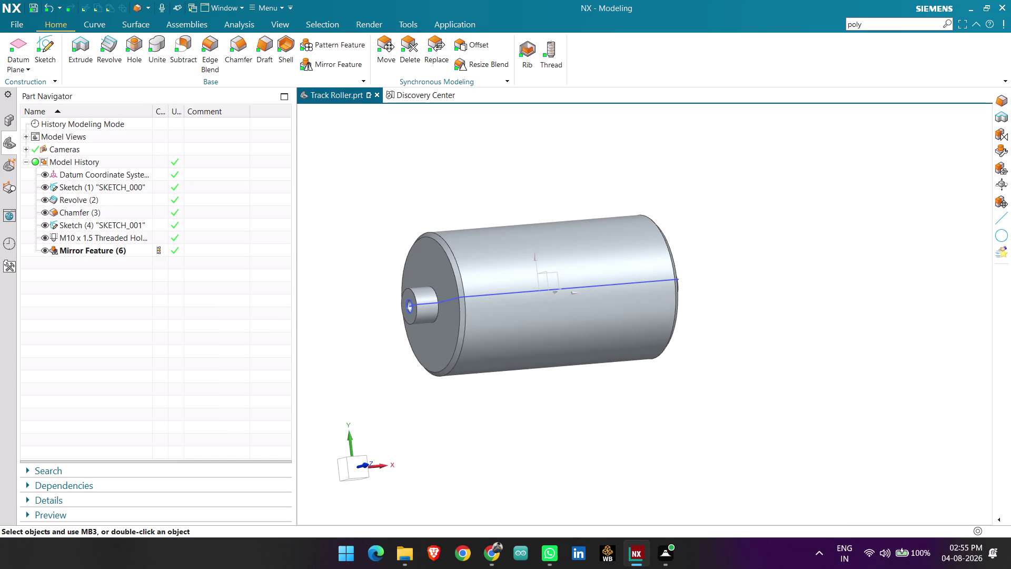
Hide both sketches in the Part Navigator while orbiting around the roller.
middle_drag(590, 414, 557, 457)
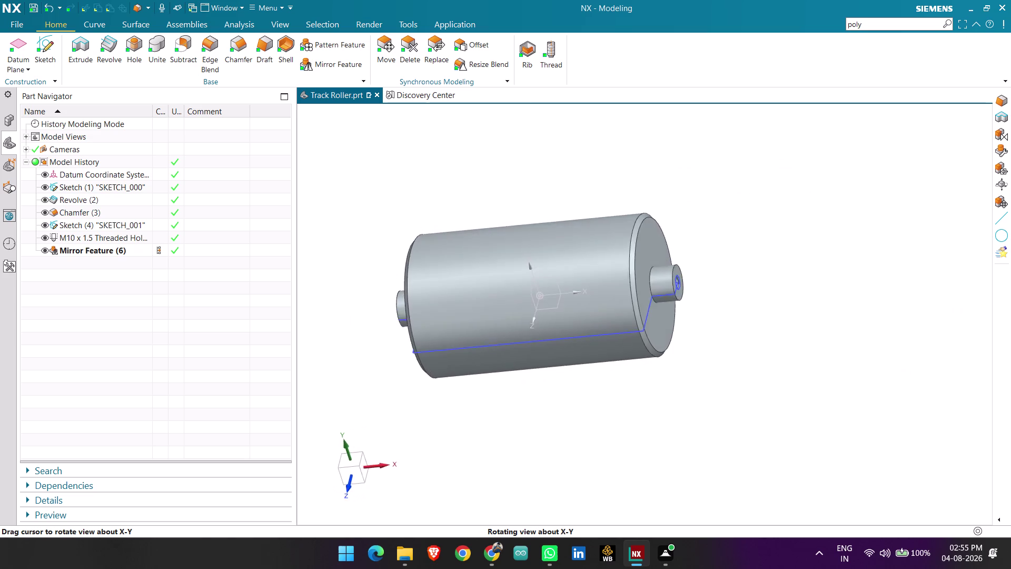
middle_drag(558, 457, 599, 406)
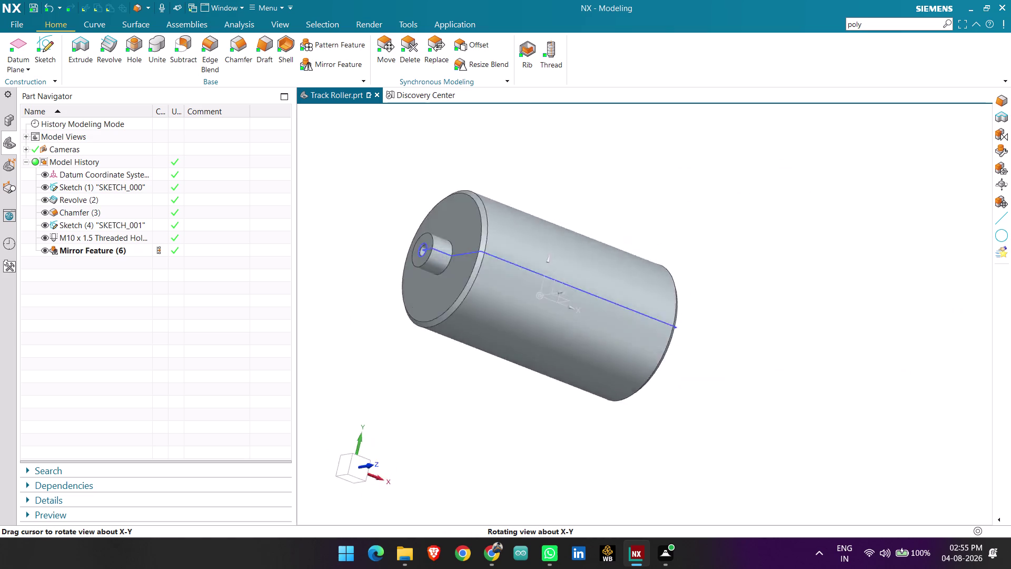
middle_drag(598, 405, 558, 407)
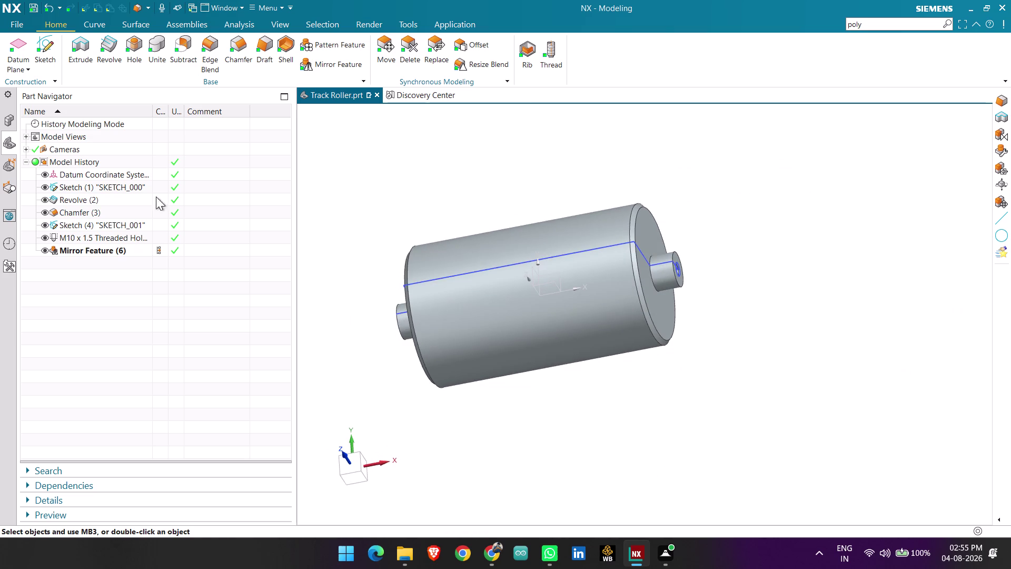
click(44, 226)
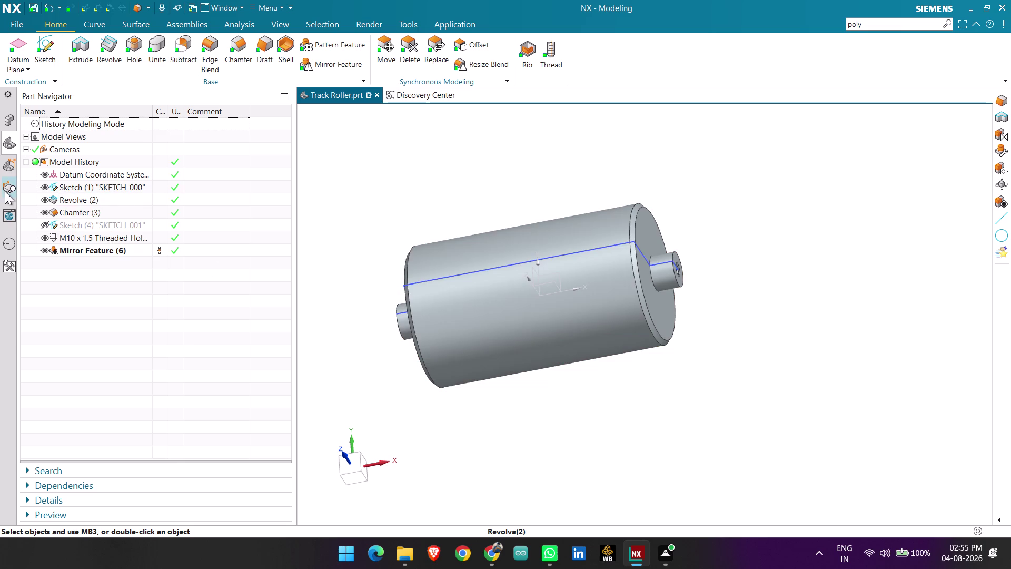
click(44, 189)
middle_drag(563, 267, 582, 316)
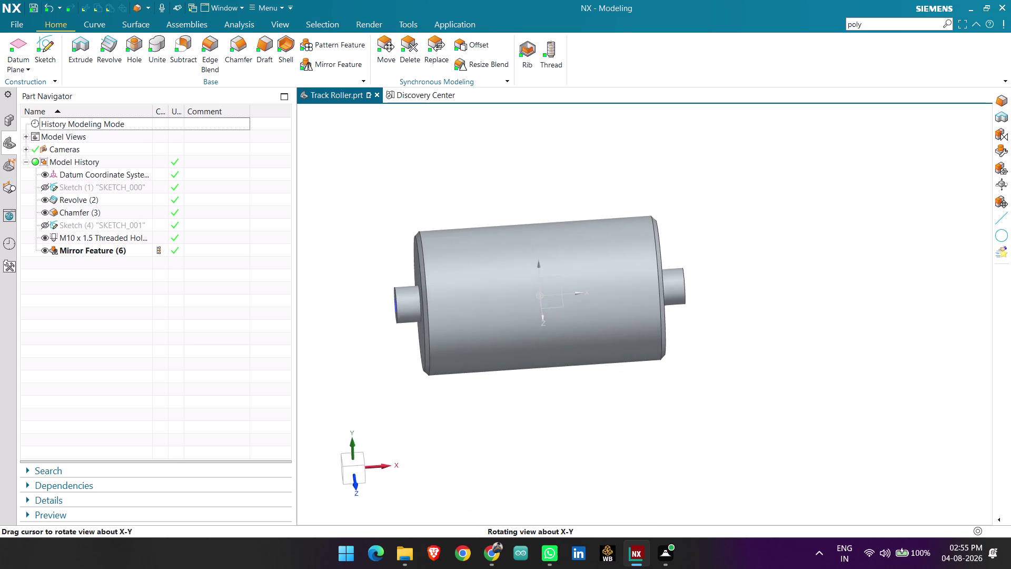
middle_drag(582, 316, 587, 319)
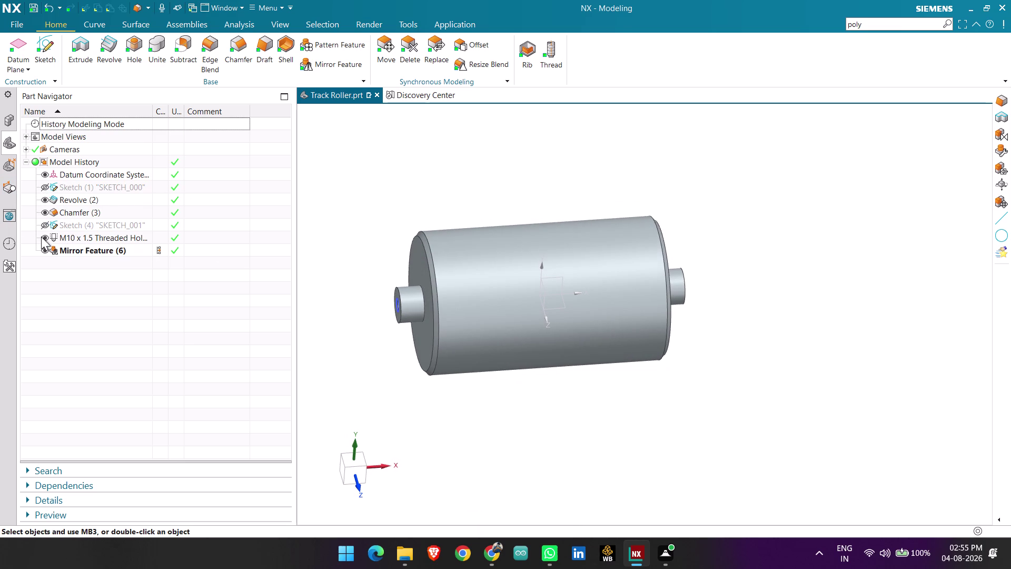
Toggle the model body's visibility and highlight the mirror feature to inspect the mirrored hole.
click(45, 238)
click(47, 239)
scroll(up, 3)
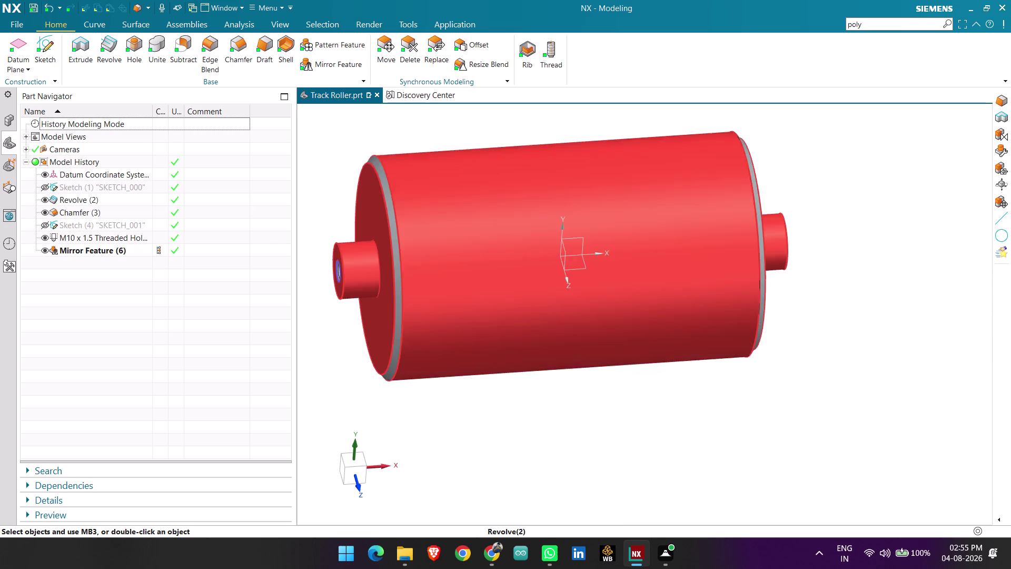
scroll(up, 3)
scroll(up, 3)
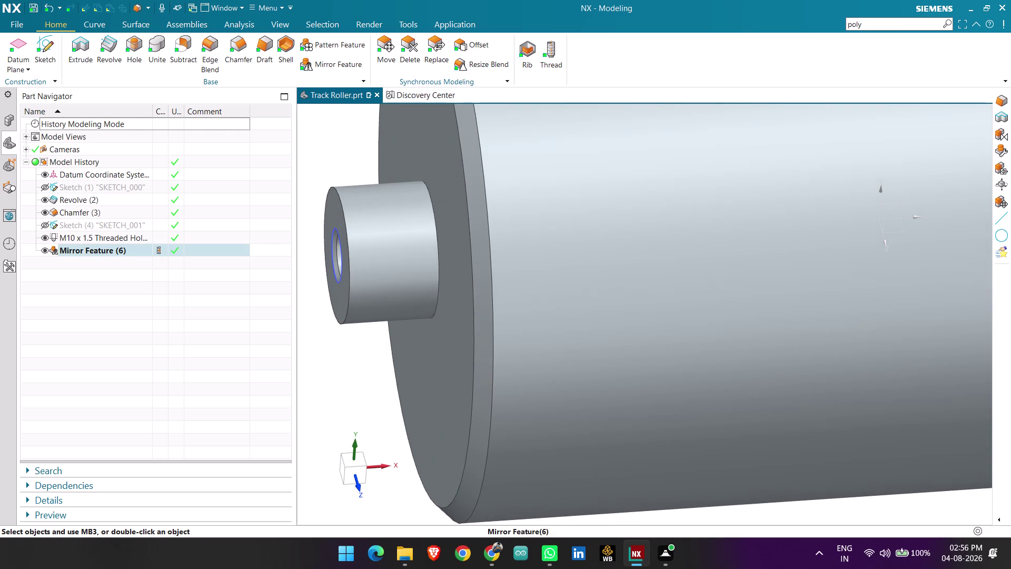
click(43, 253)
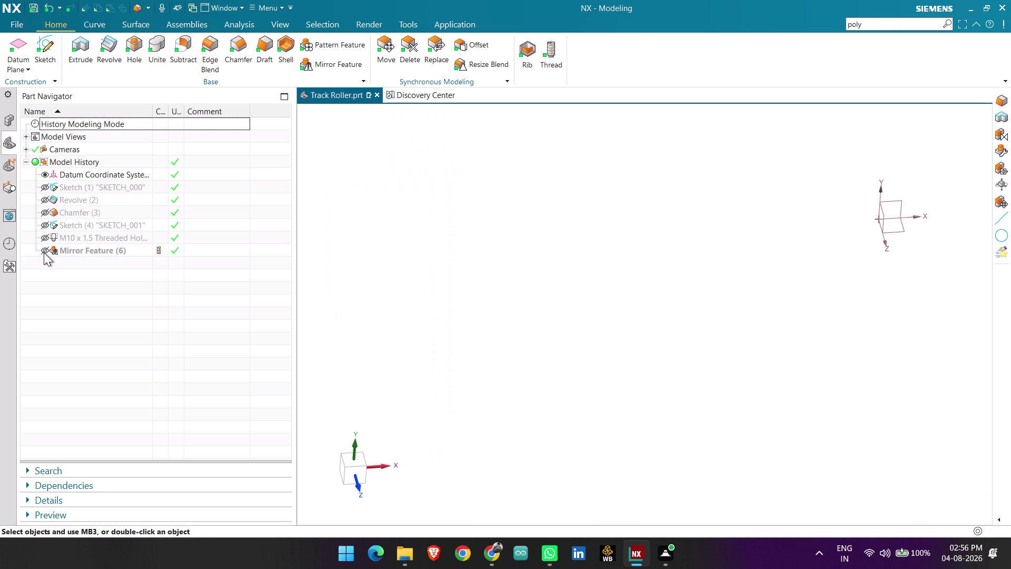
click(43, 252)
click(88, 253)
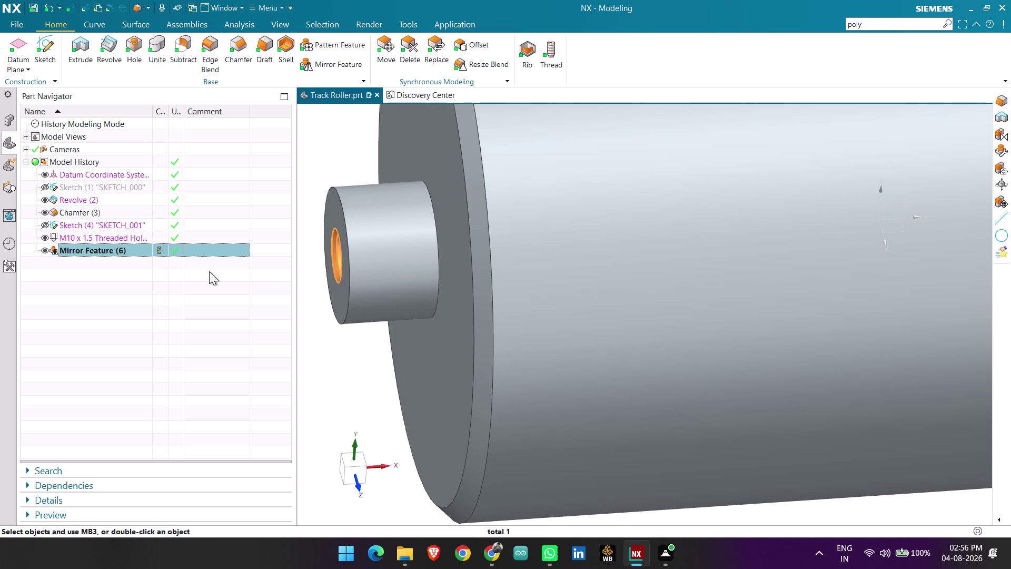
scroll(down, 3)
click(349, 335)
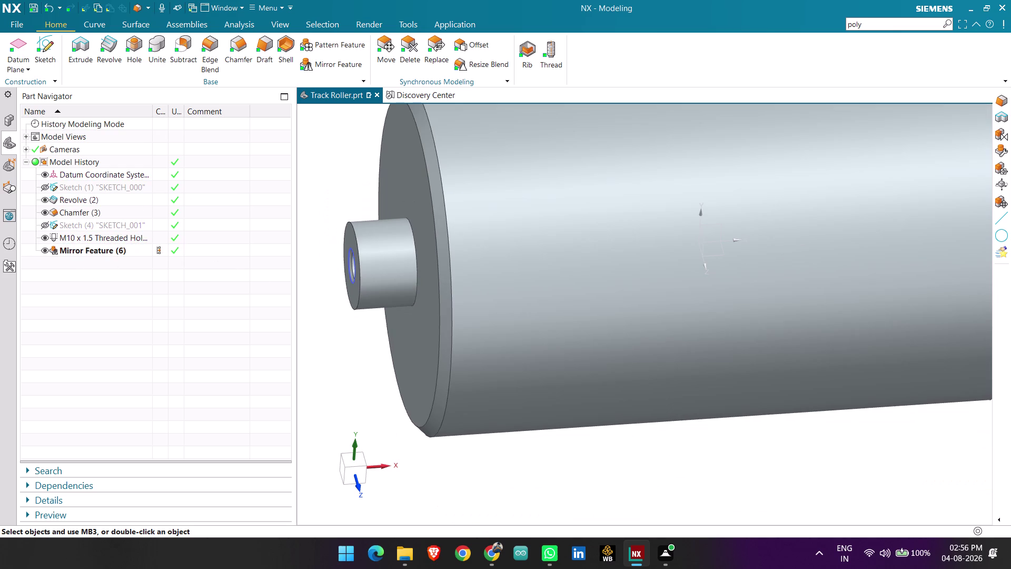
click(286, 30)
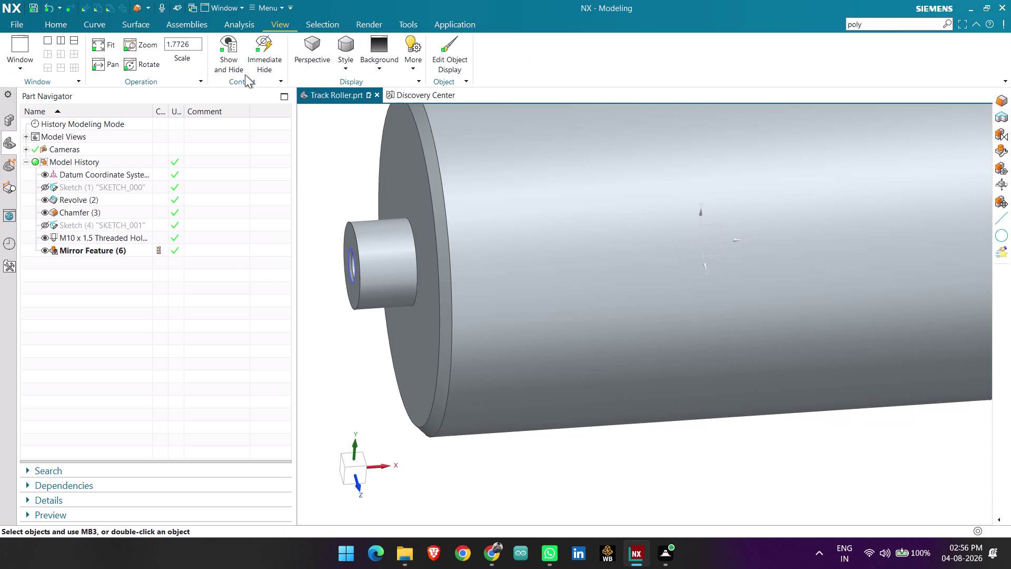
Hide the sketch with Immediate Hide and fit the solid roller in the view.
click(265, 66)
scroll(up, 3)
scroll(up, 3)
click(338, 263)
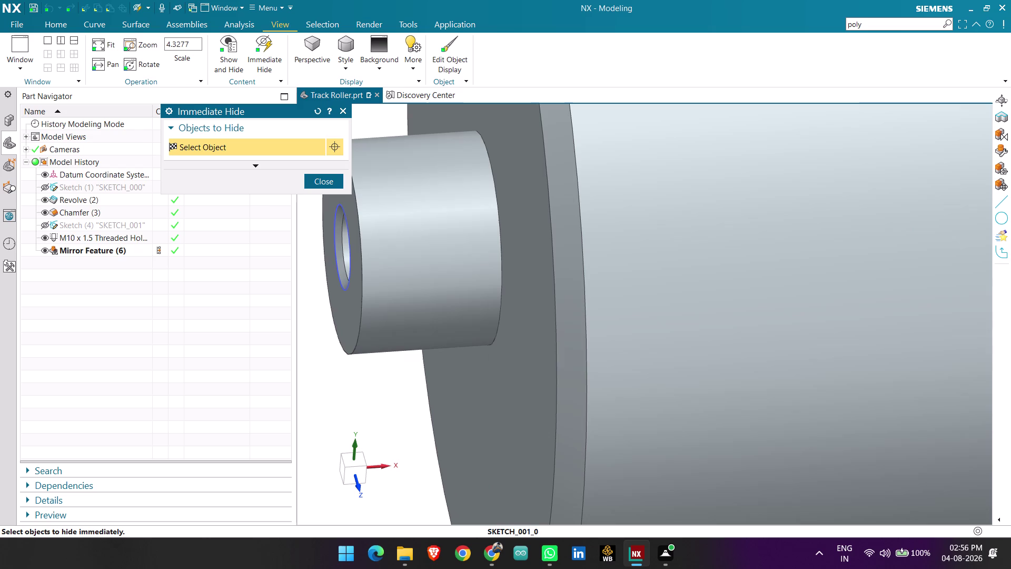
click(316, 181)
scroll(up, 3)
scroll(down, 3)
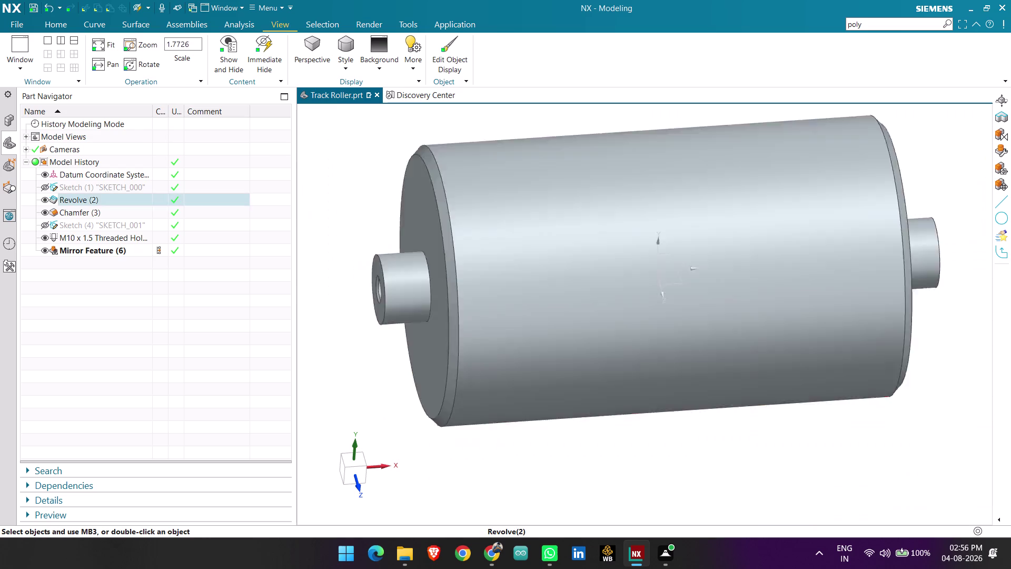
scroll(down, 3)
middle_click(572, 361)
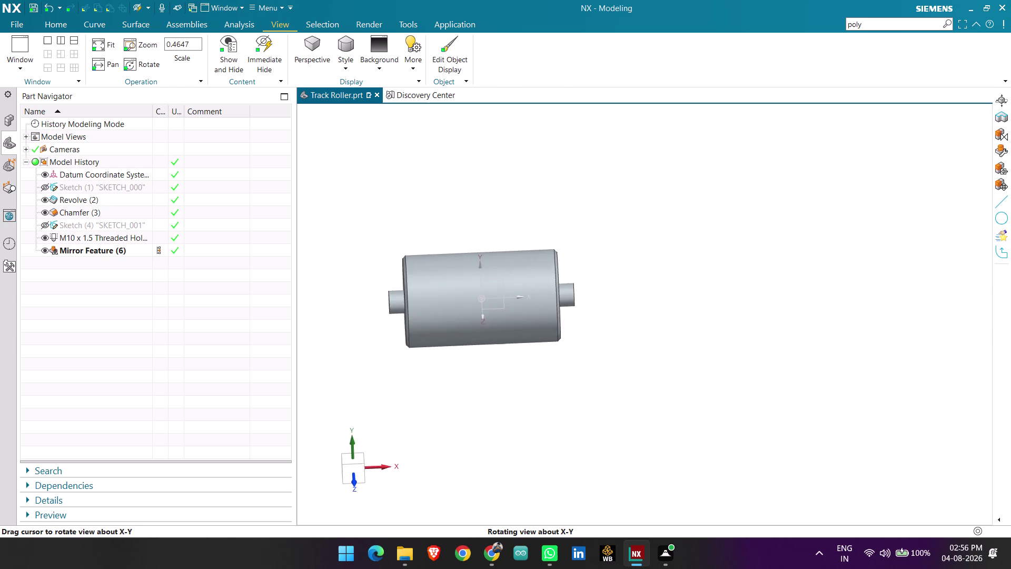
scroll(up, 3)
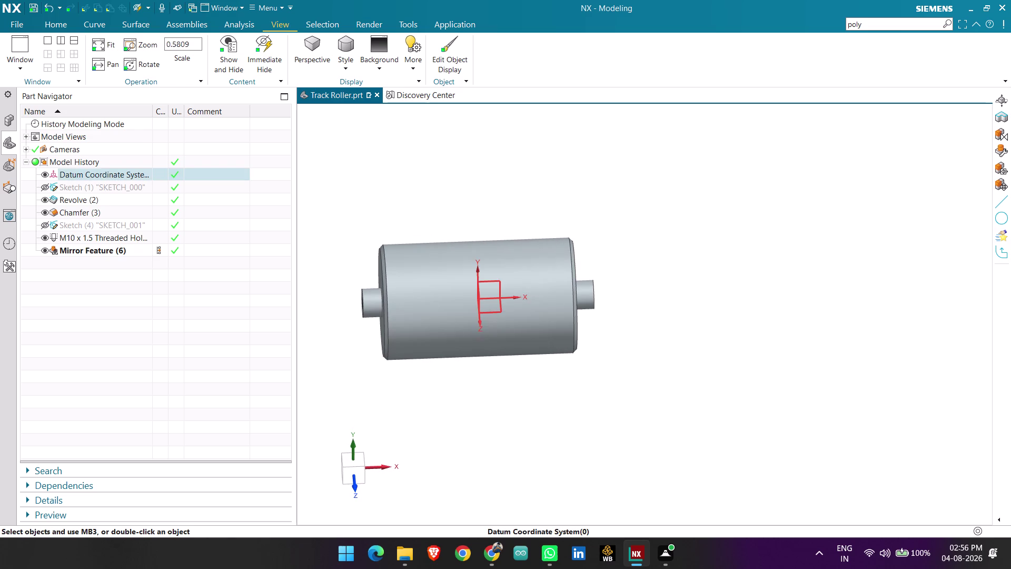
click(95, 26)
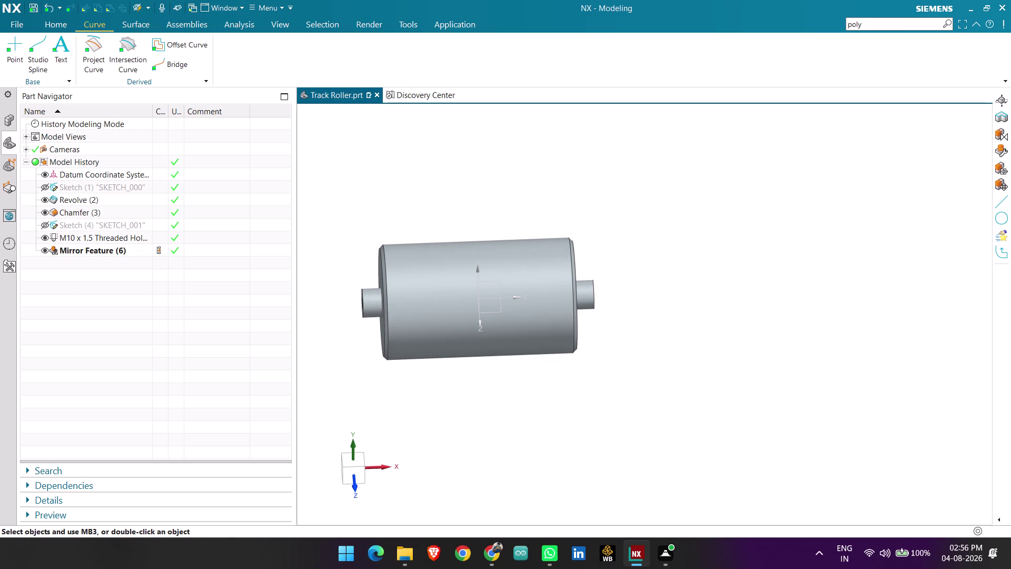
Find 'jour' in the command search and choose Stop Journal Recording.
middle_drag(658, 300, 595, 305)
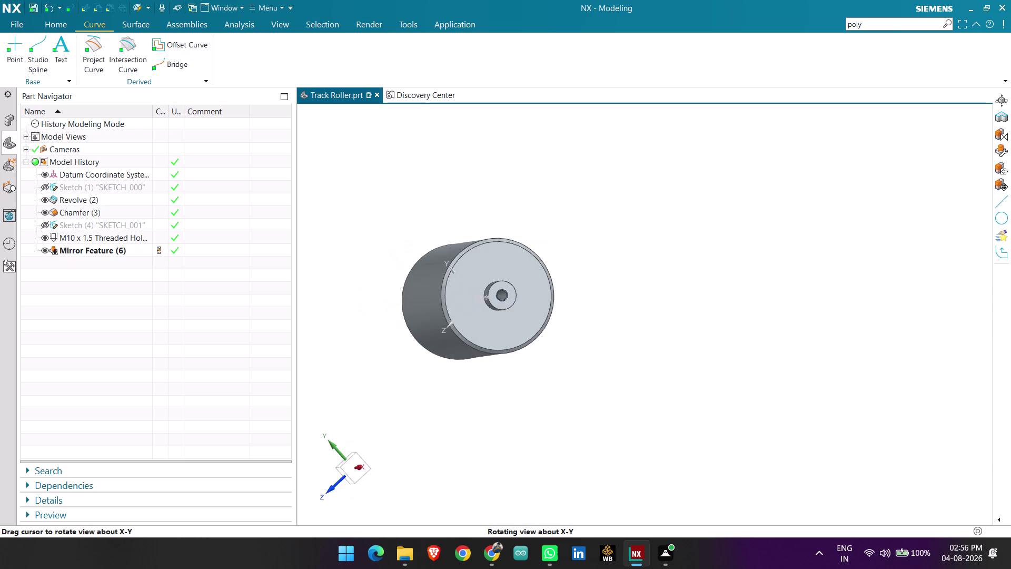
middle_drag(595, 305, 655, 307)
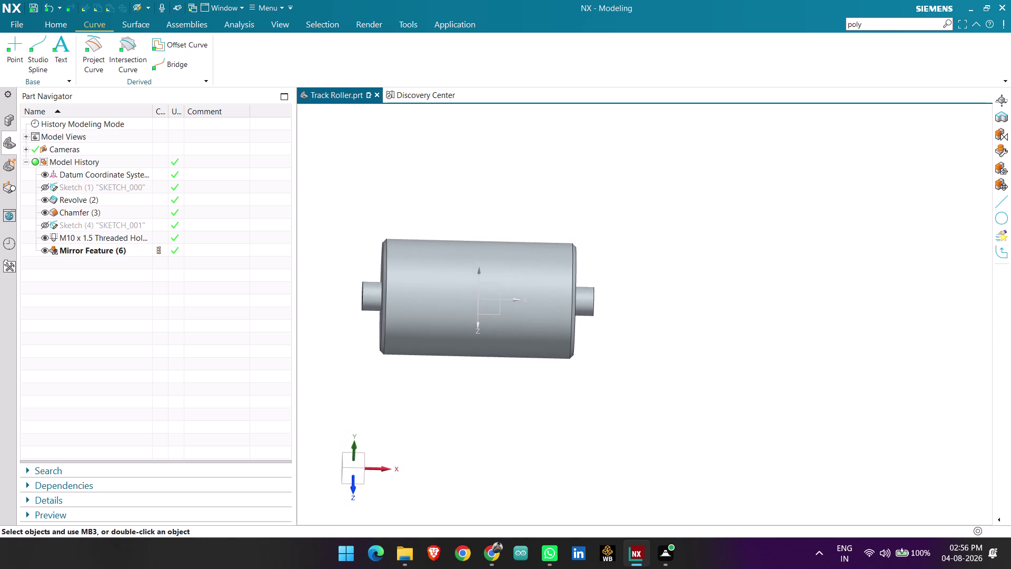
click(358, 470)
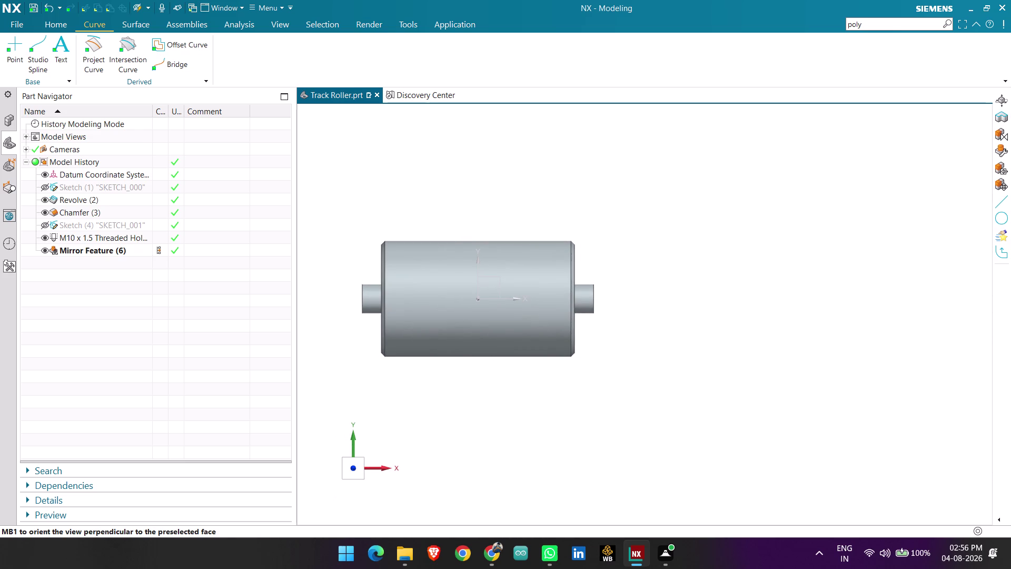
click(883, 26)
key(BackSpace)
text(jp)
key(BackSpace)
key(0)
key(BackSpace)
text(o)
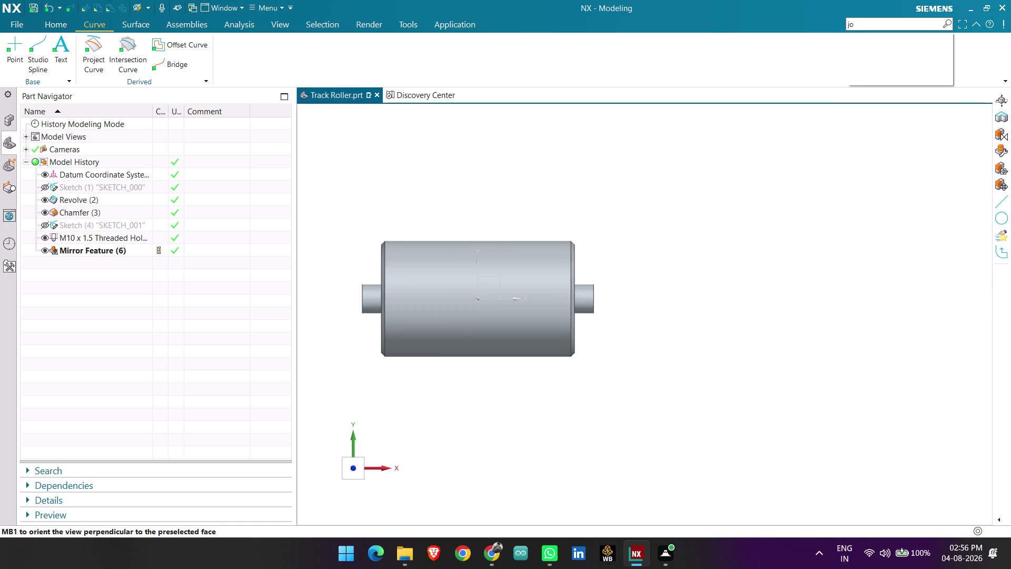
text(ur)
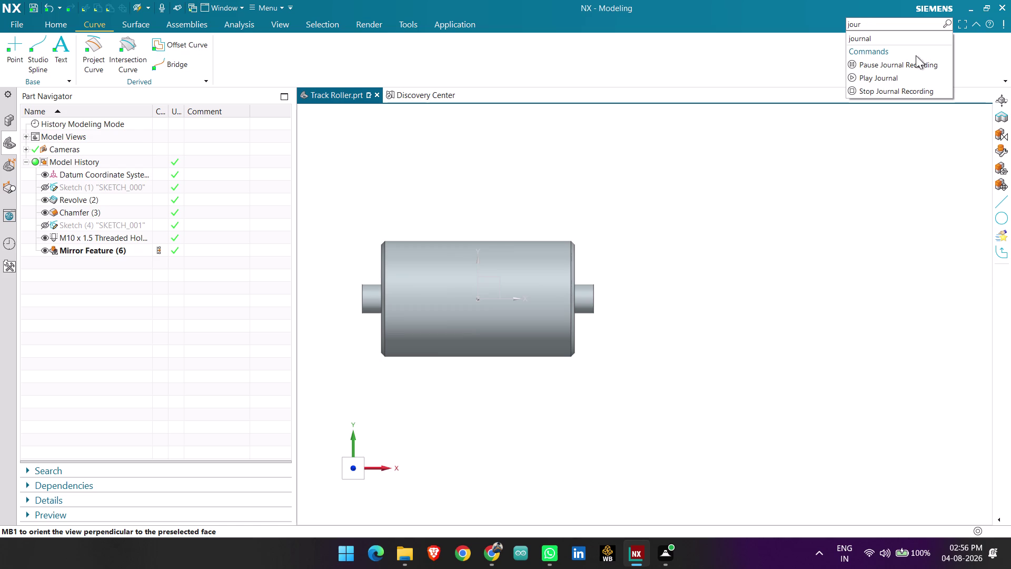
click(885, 88)
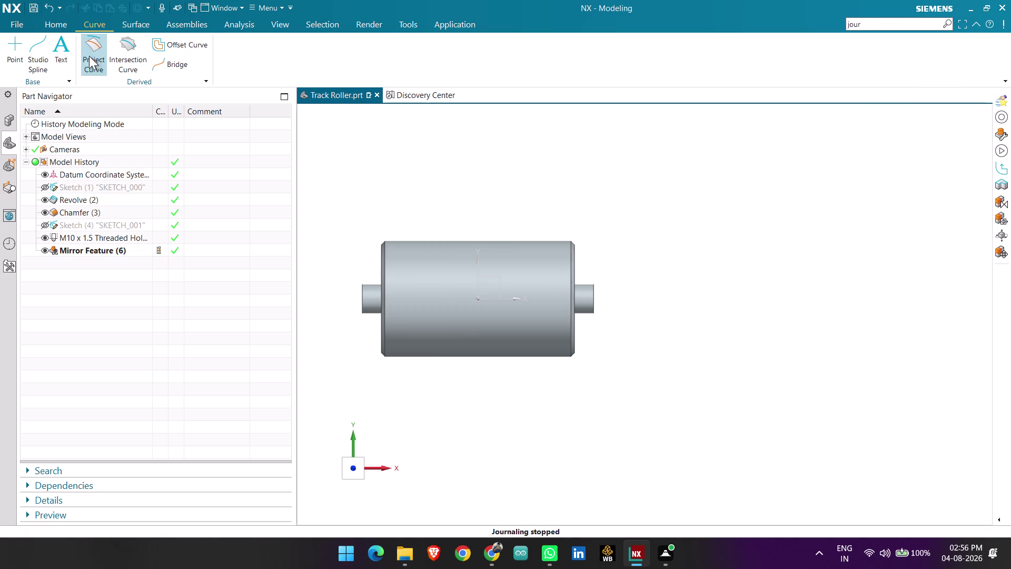
Return to the Home tab and orbit the roller to an angled isometric view.
click(66, 27)
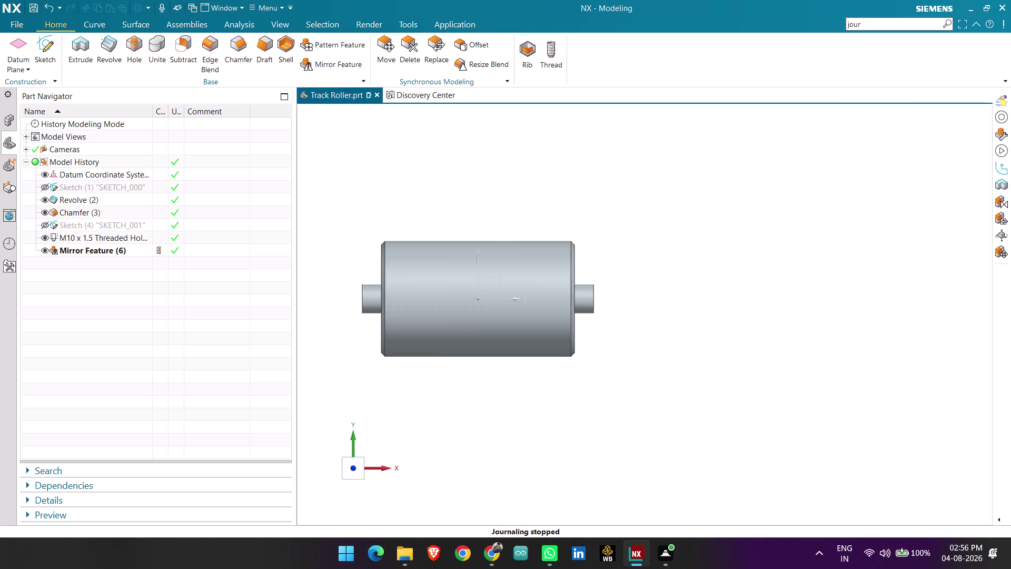
middle_drag(486, 378, 570, 383)
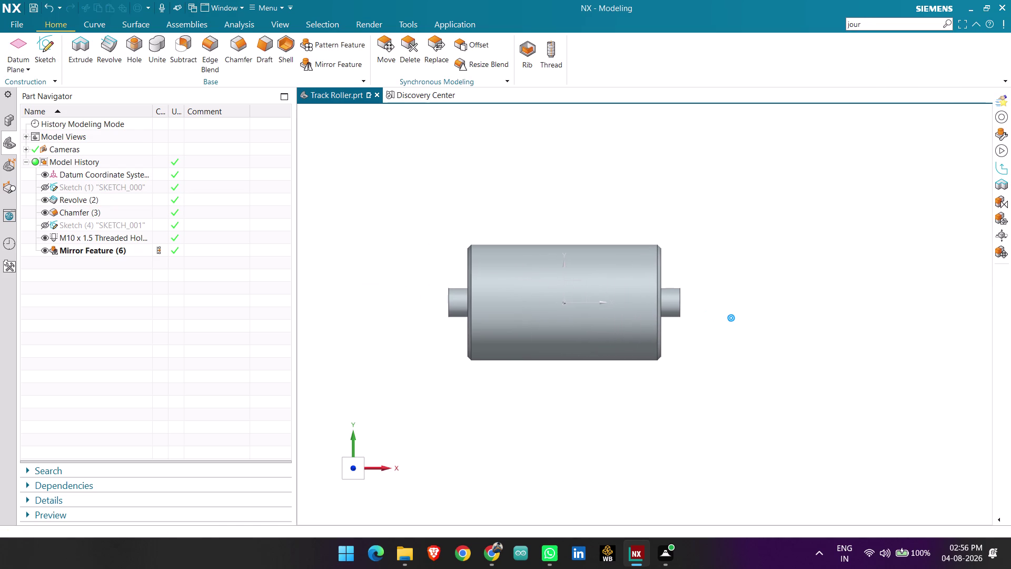
middle_drag(569, 383, 582, 387)
middle_drag(546, 391, 520, 425)
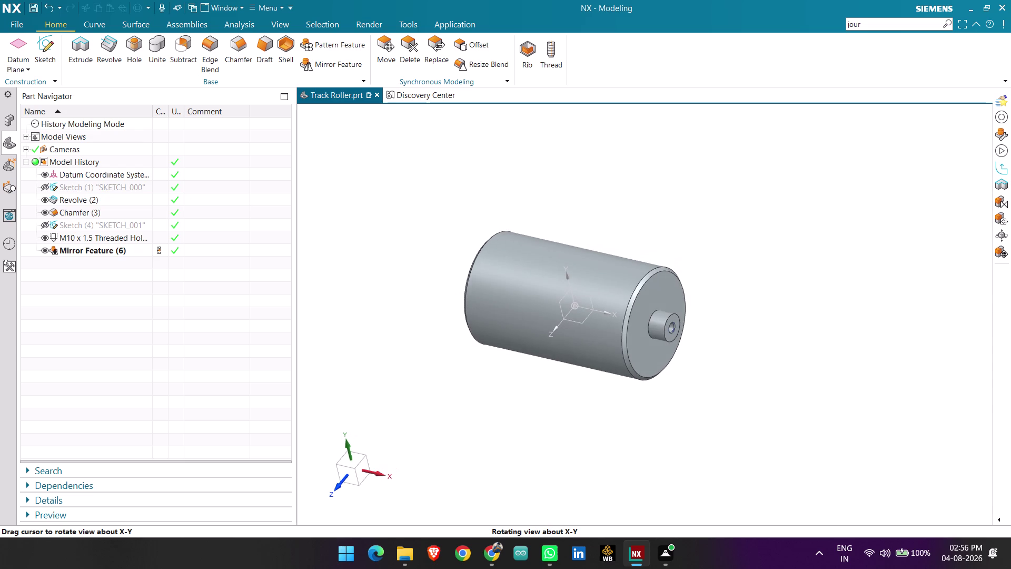
middle_drag(521, 425, 521, 427)
Start a PDF export of the display and browse to the Roller Track Assembly folder.
click(27, 29)
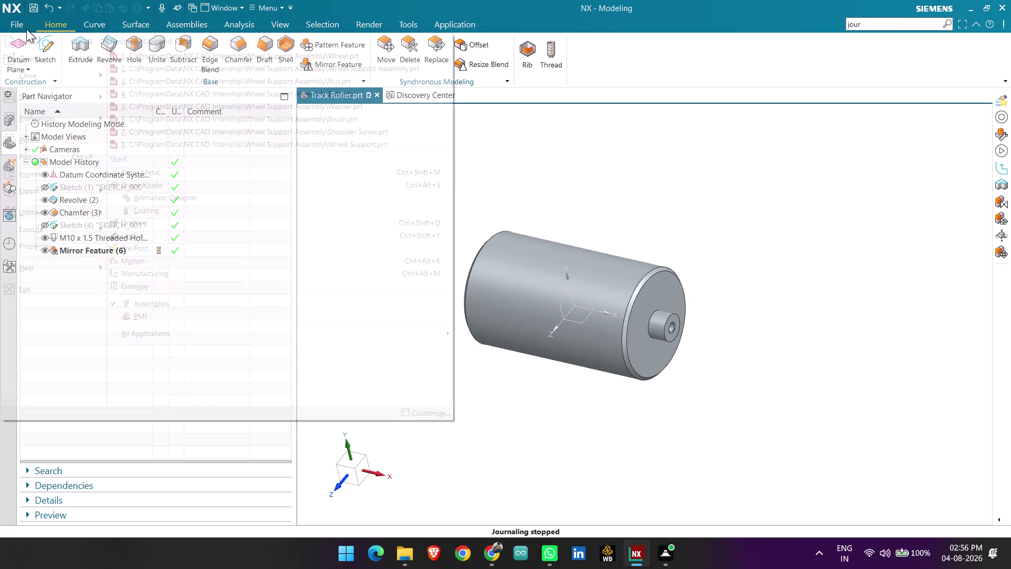
click(199, 205)
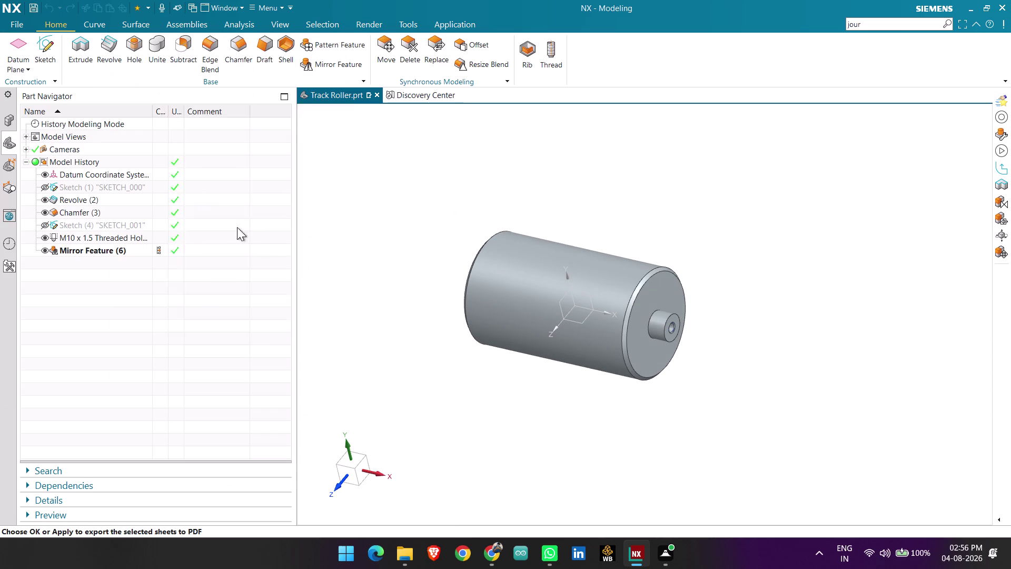
click(338, 273)
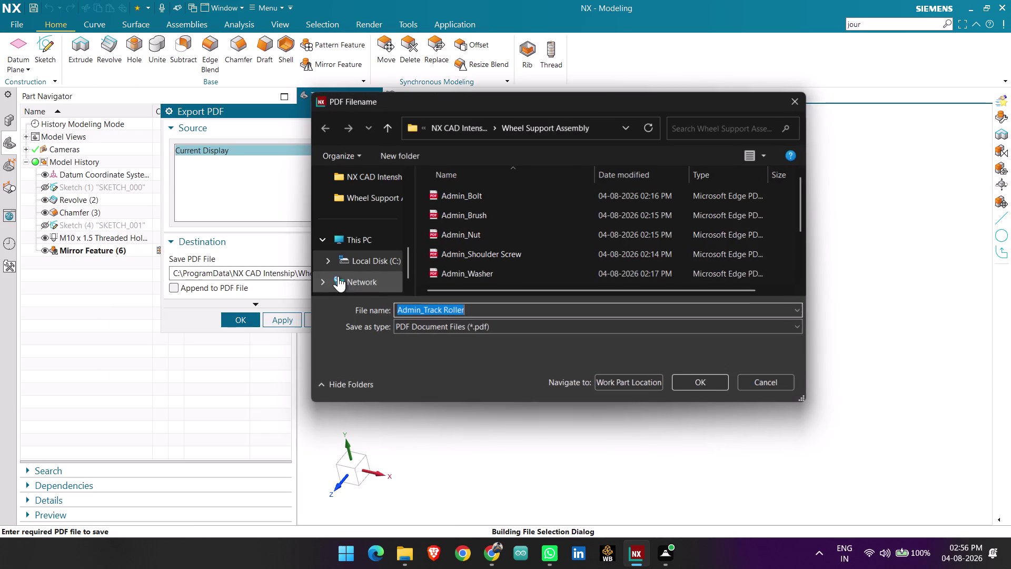
click(474, 121)
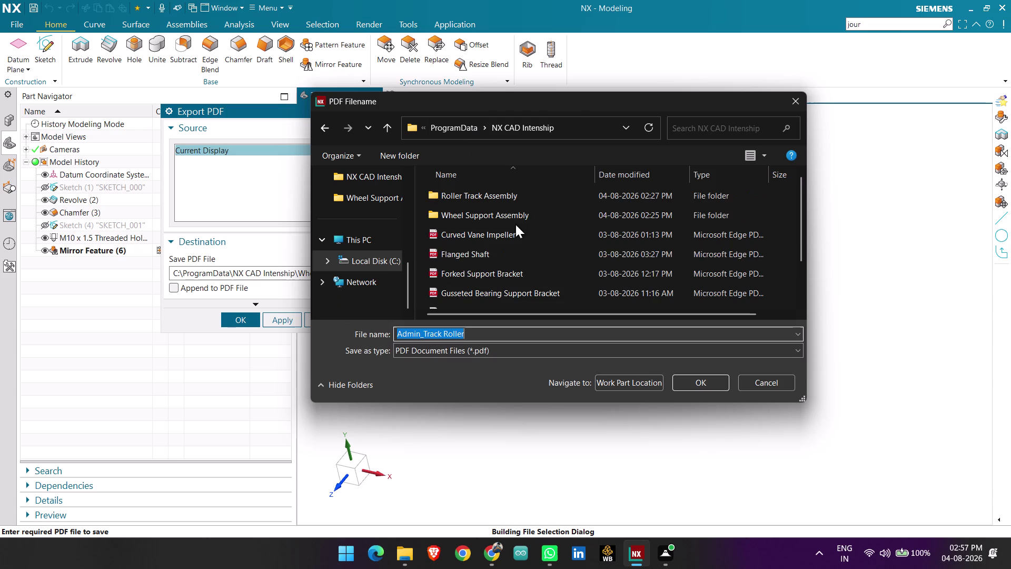
double_click(495, 199)
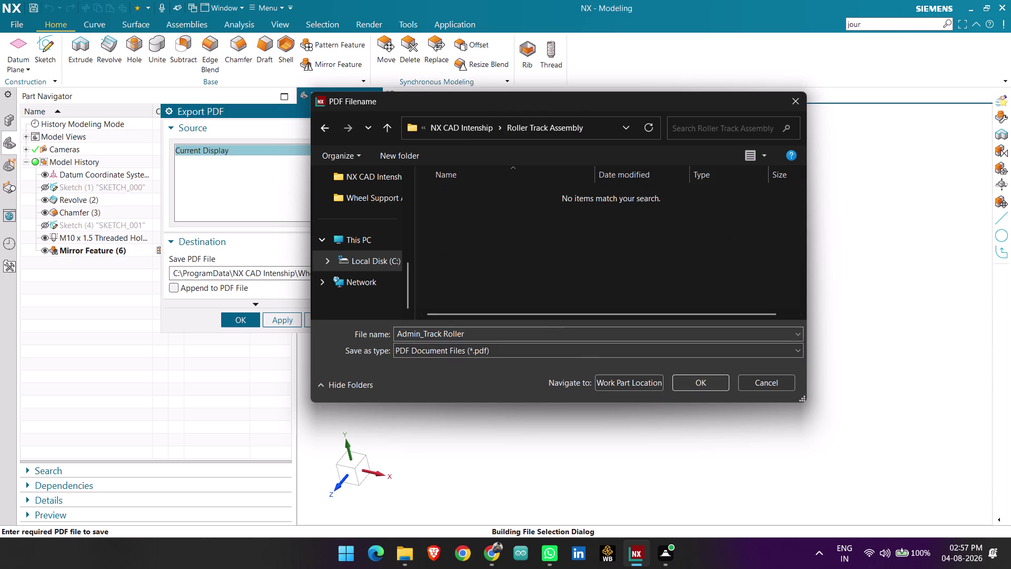
Name the PDF file Track Roller and confirm the export.
drag(424, 331, 368, 327)
click(425, 331)
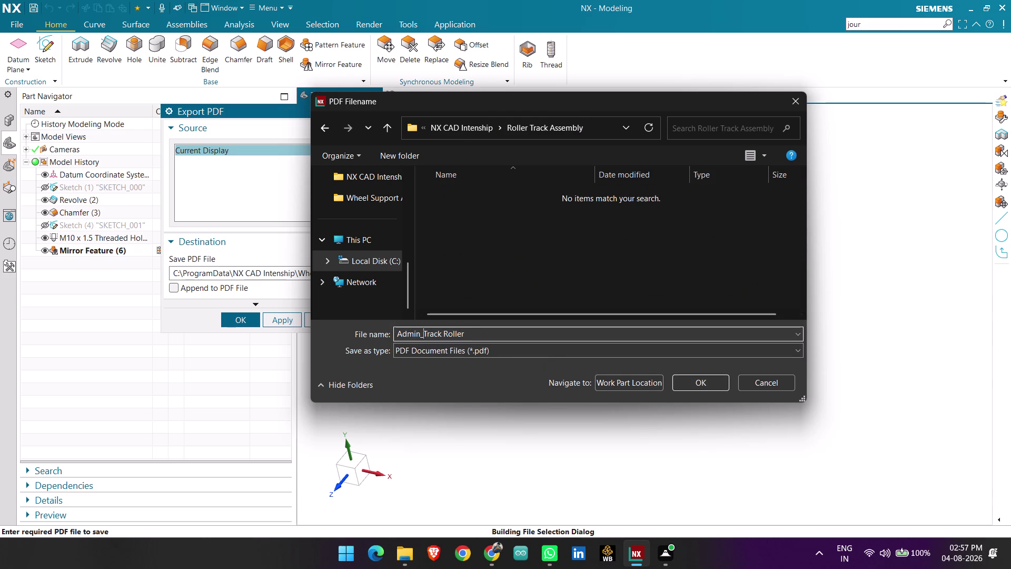
key(BackSpace)
key(BackSpace)
key(BackSpace)
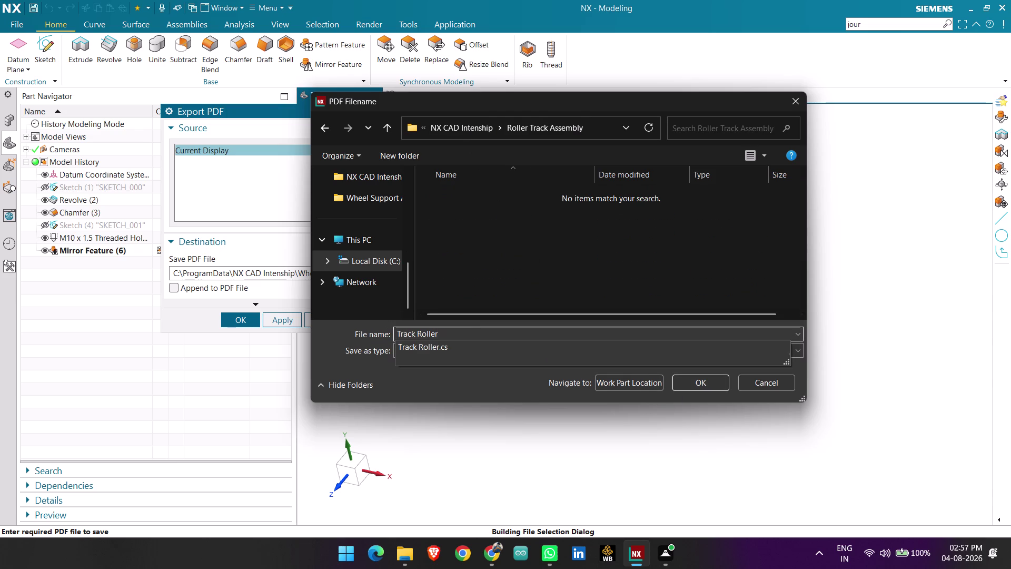
click(697, 379)
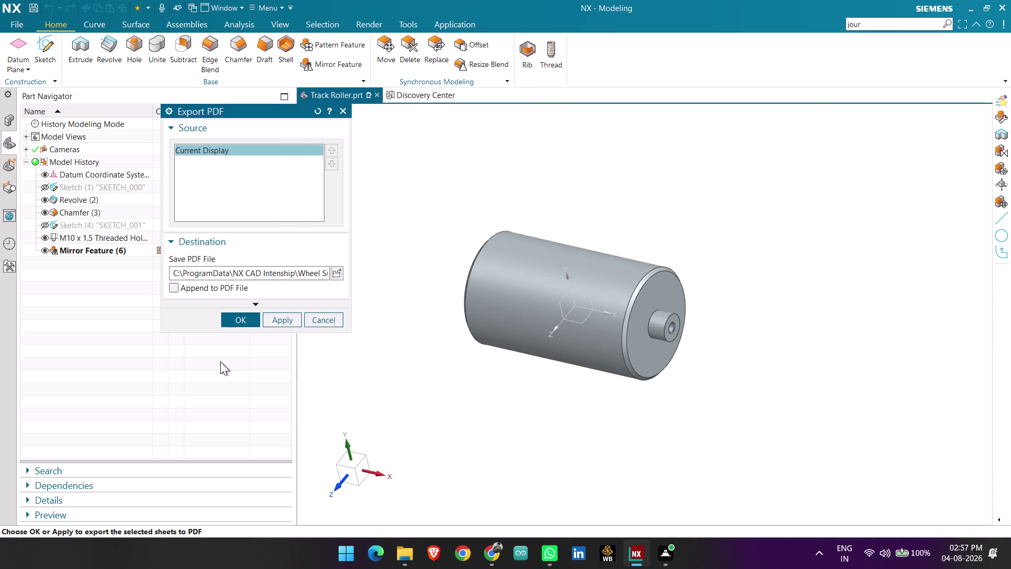
click(243, 323)
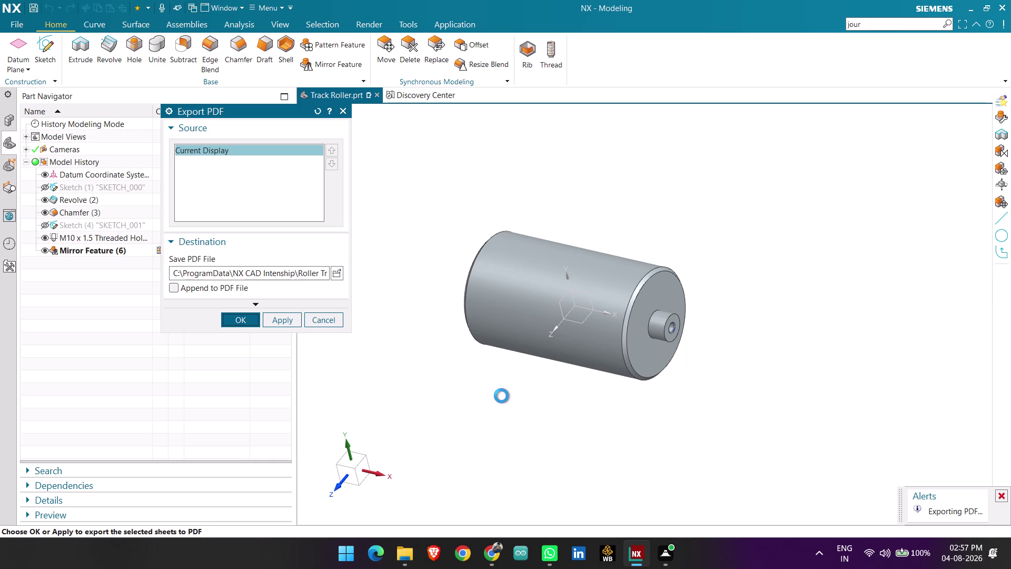
Zoom in and orbit to face the shaft end hole after the Track Roller PDF export.
scroll(up, 3)
scroll(up, 3)
middle_drag(765, 396, 745, 391)
scroll(up, 3)
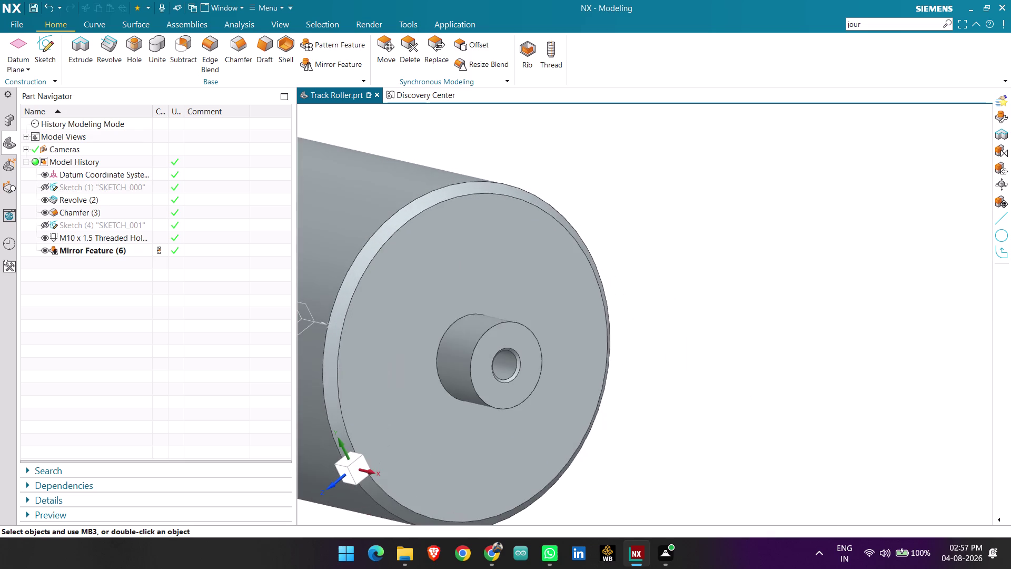
scroll(up, 3)
scroll(up, 3)
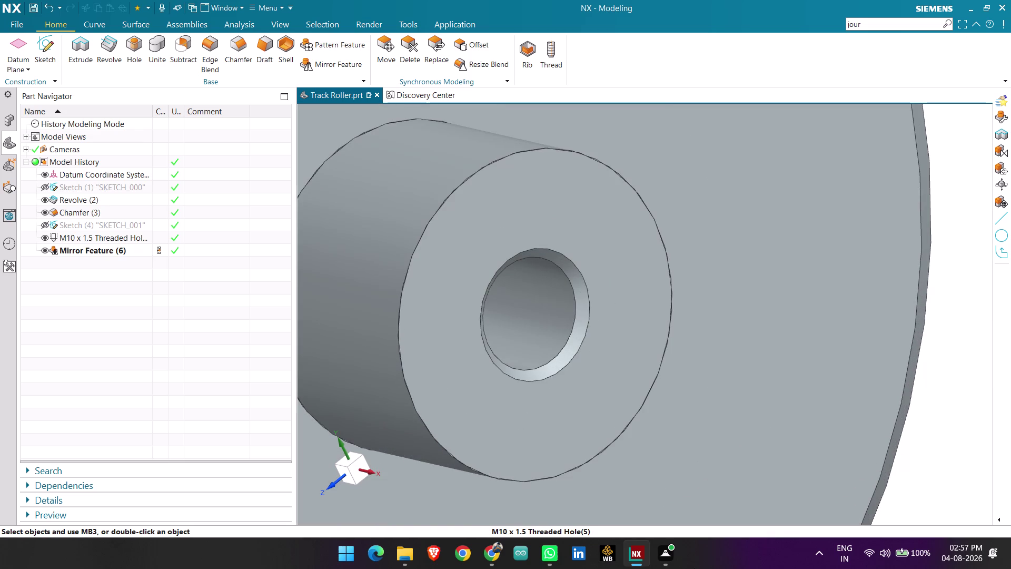